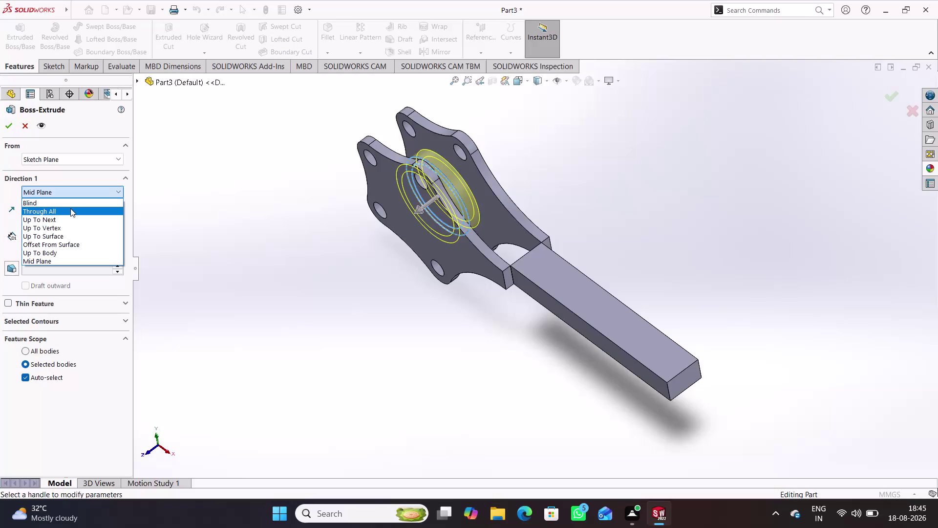
Extrude the hub ring boss Mid Plane at 58 mm depth and accept it.
click(70, 208)
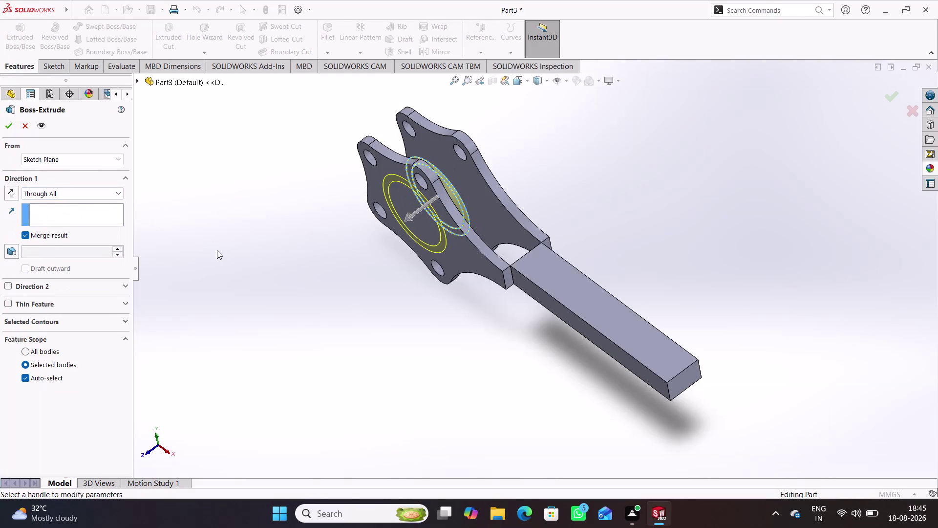
click(116, 197)
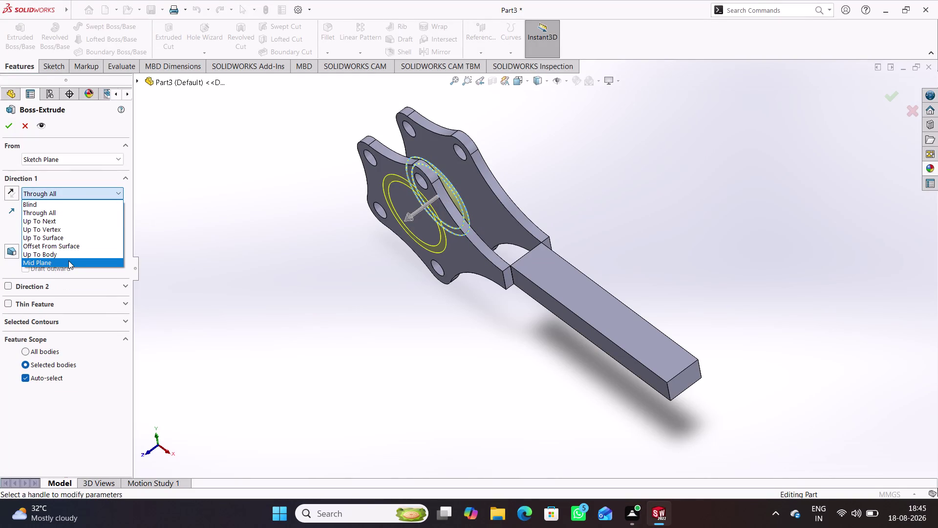
click(68, 260)
middle_drag(275, 260, 244, 263)
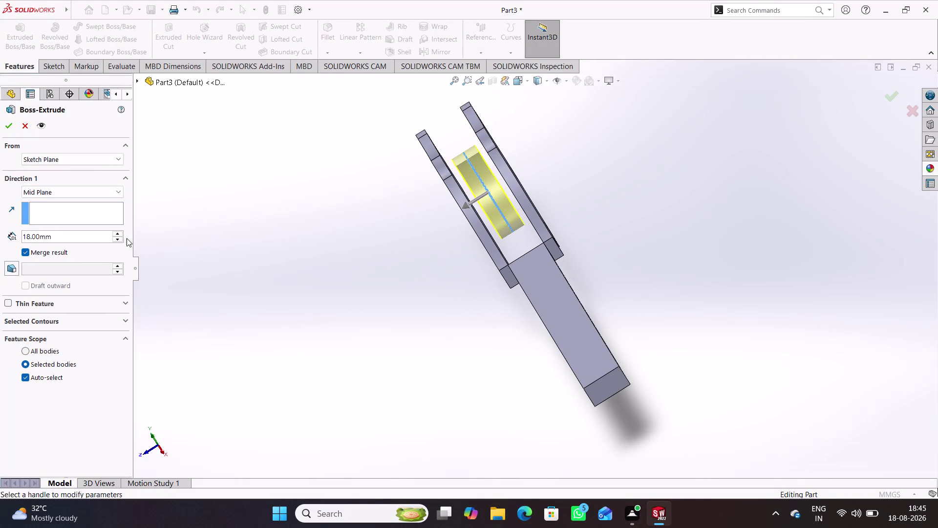
click(117, 232)
triple_click(118, 231)
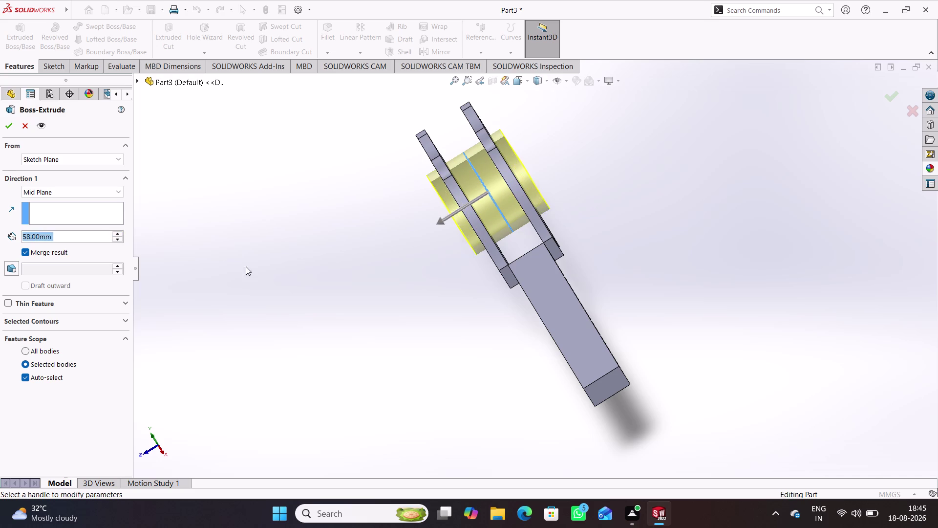
middle_drag(320, 271, 402, 183)
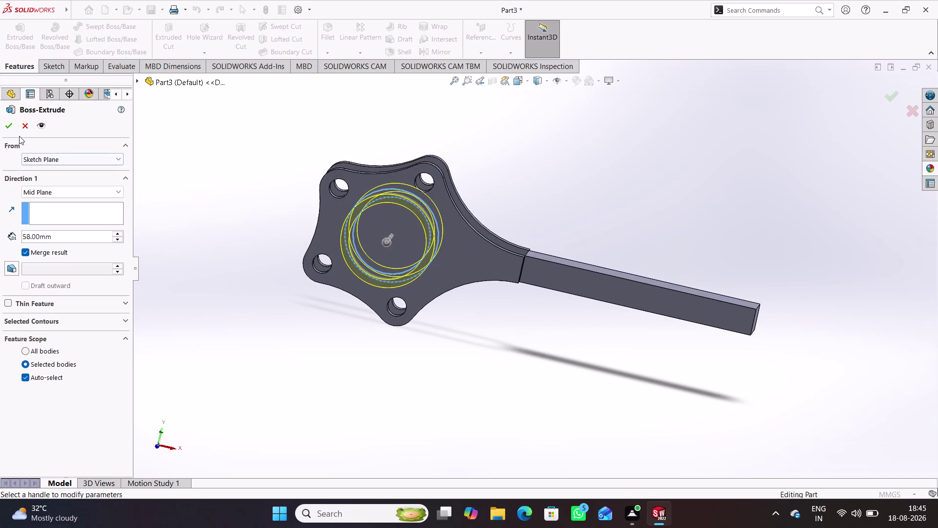
click(8, 129)
middle_drag(292, 305, 238, 282)
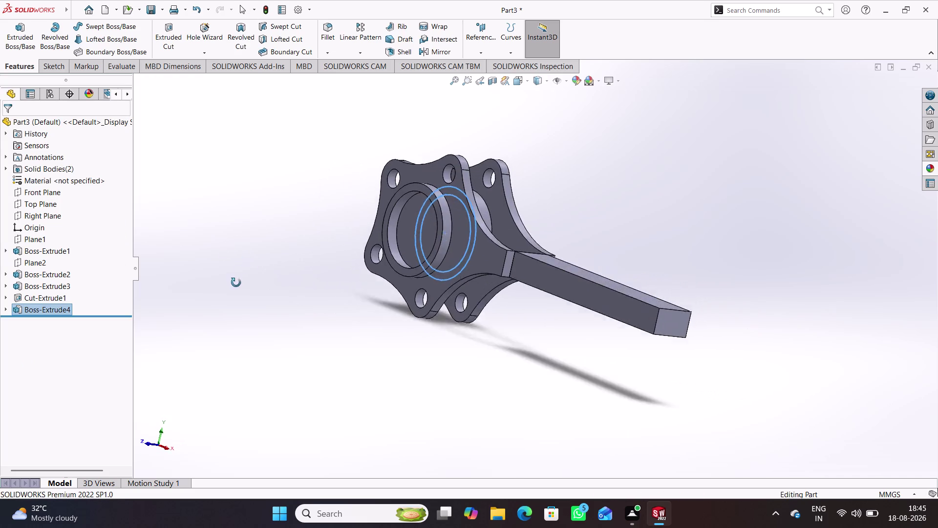
middle_drag(238, 281, 231, 285)
click(291, 306)
Delete the Ø52 inner circle from Boss-Extrude4's sketch and rebuild the boss.
middle_drag(308, 302, 311, 308)
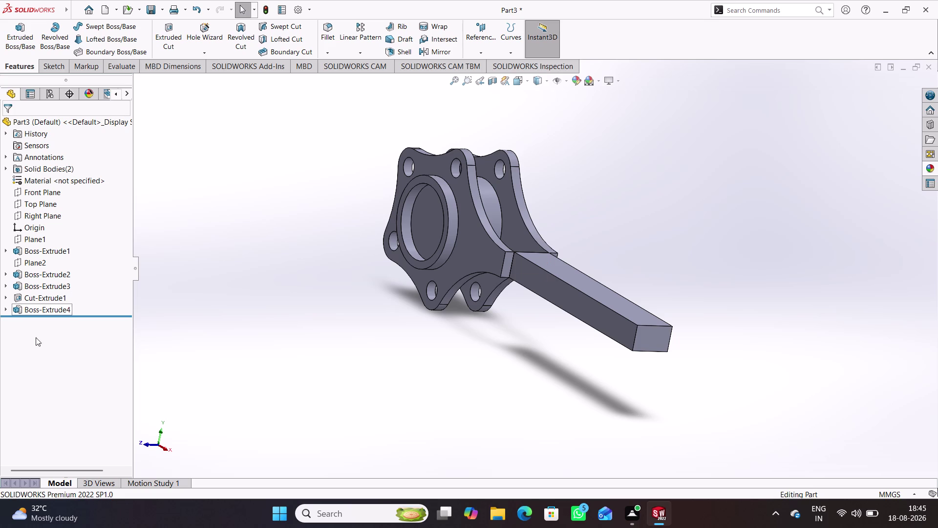
click(57, 313)
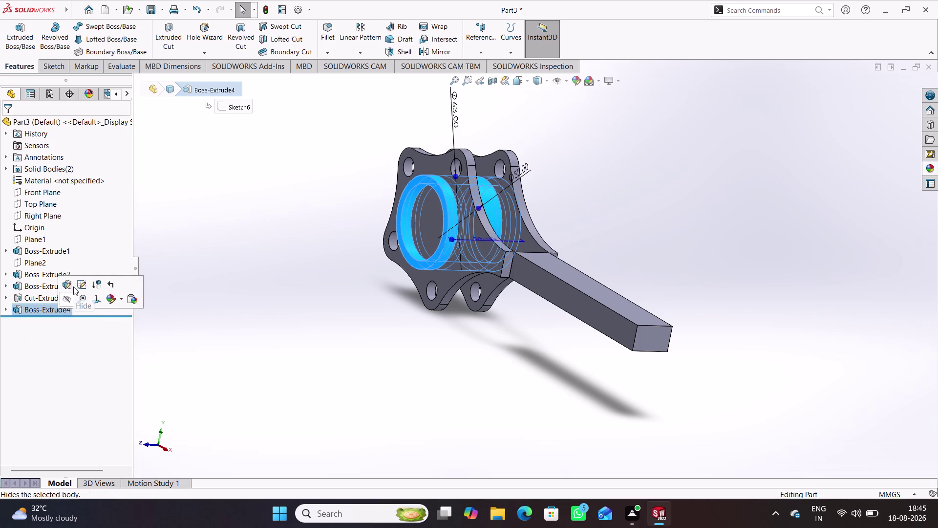
click(84, 287)
click(370, 410)
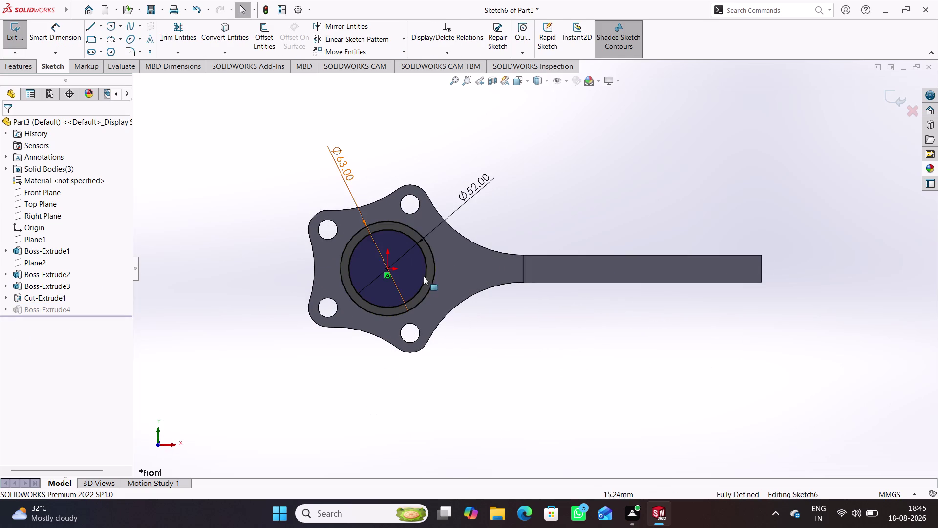
right_click(422, 252)
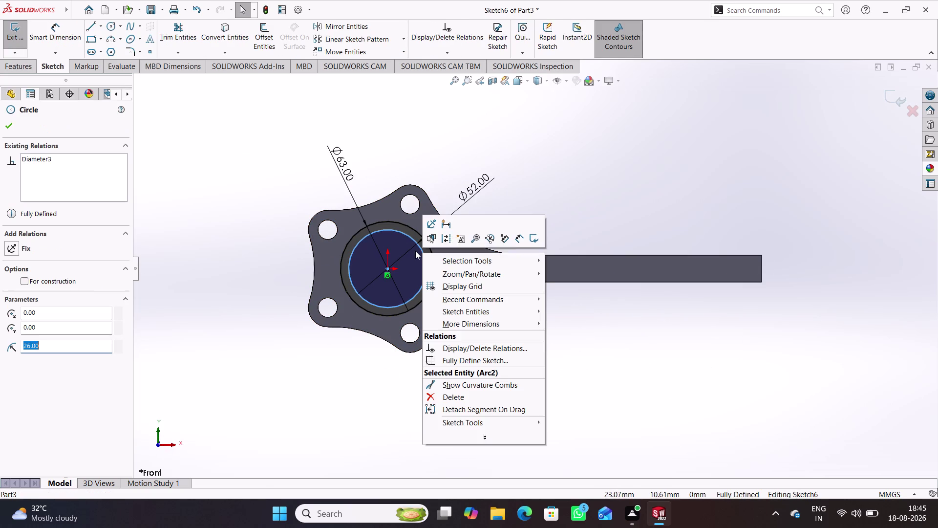
click(439, 394)
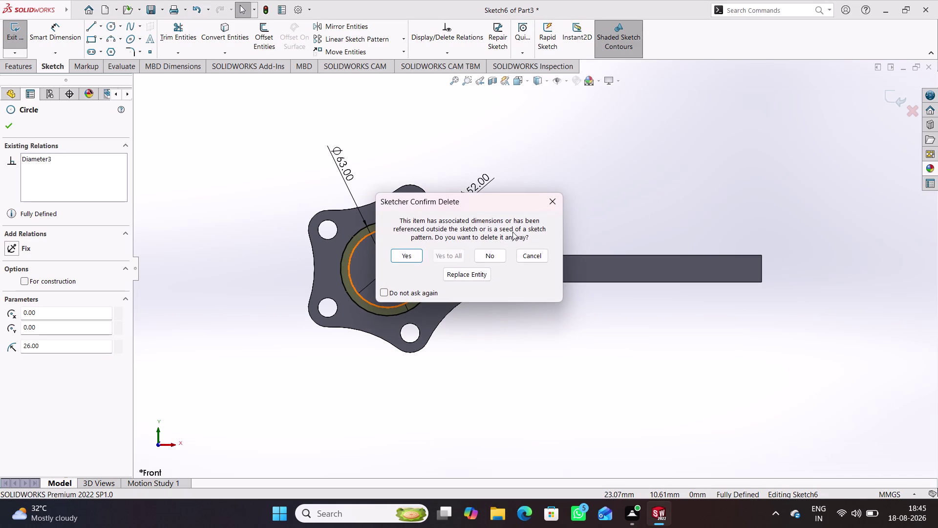
click(410, 257)
click(679, 173)
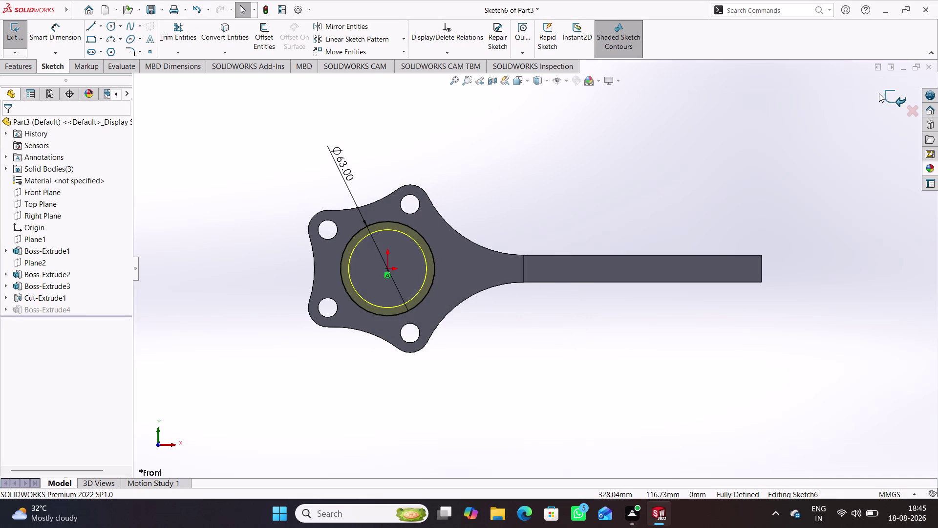
click(890, 98)
middle_drag(593, 169, 515, 291)
scroll(down, 3)
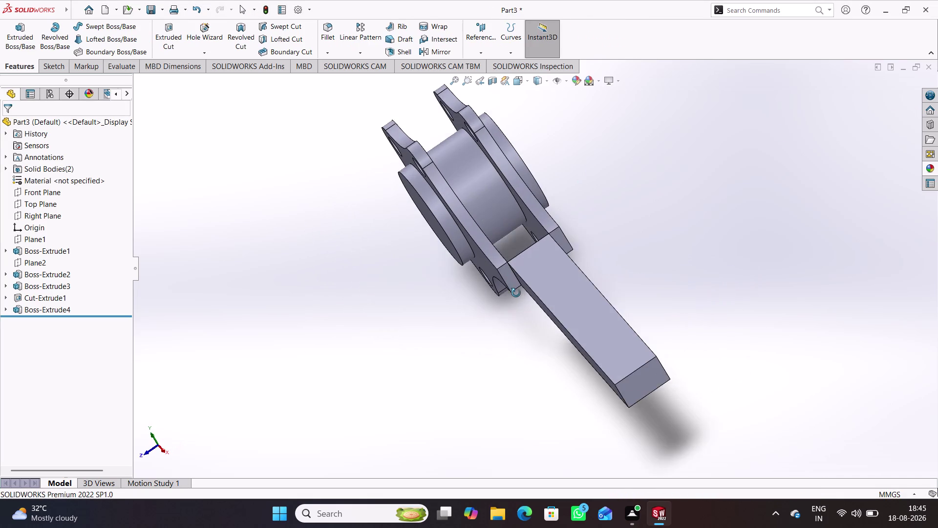
Change the hub boss depth dimension from 58 to 70 mm and rebuild.
middle_drag(516, 291, 516, 293)
click(656, 156)
double_click(440, 215)
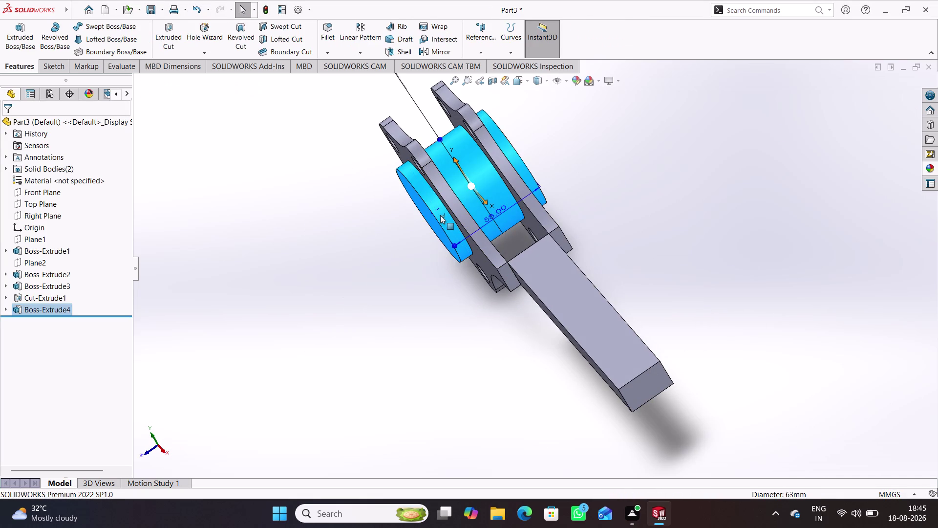
middle_drag(431, 296, 464, 284)
scroll(up, 3)
middle_drag(471, 287, 443, 309)
scroll(down, 3)
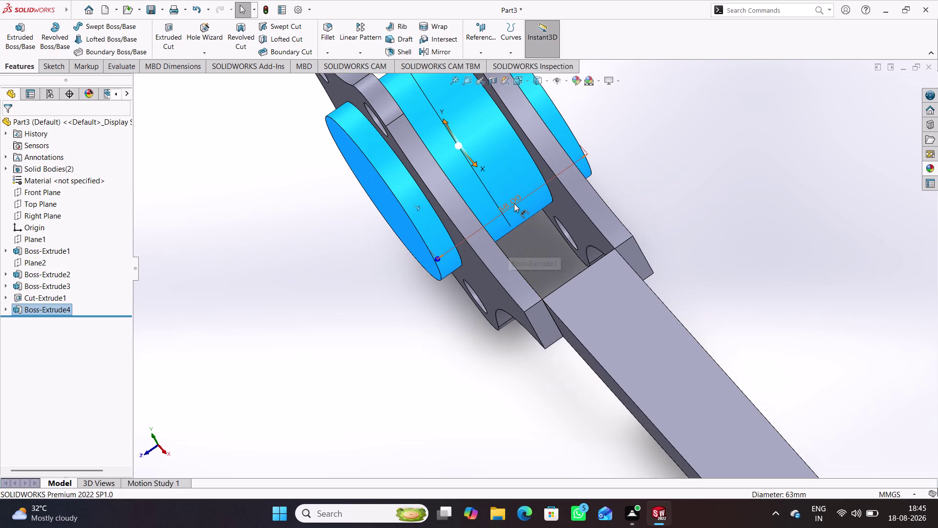
double_click(514, 203)
text(7)
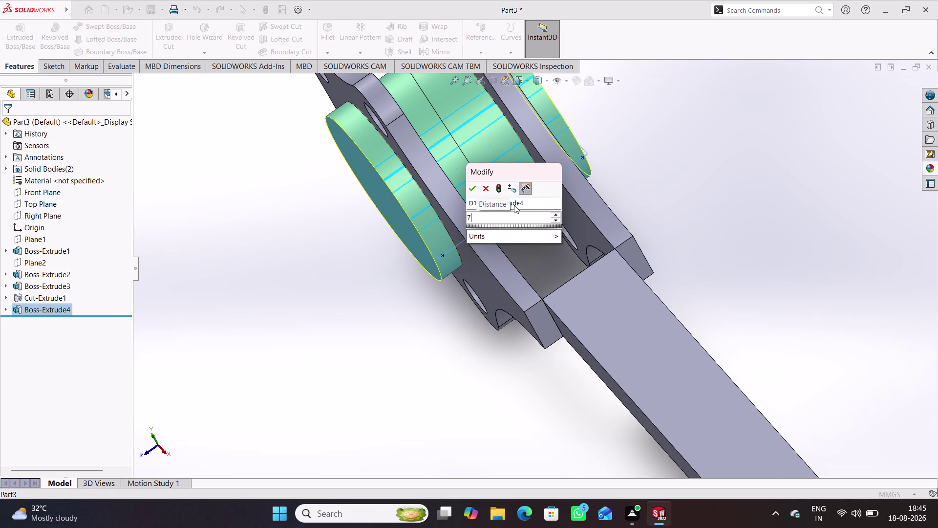
text(0)
key(Return)
click(698, 177)
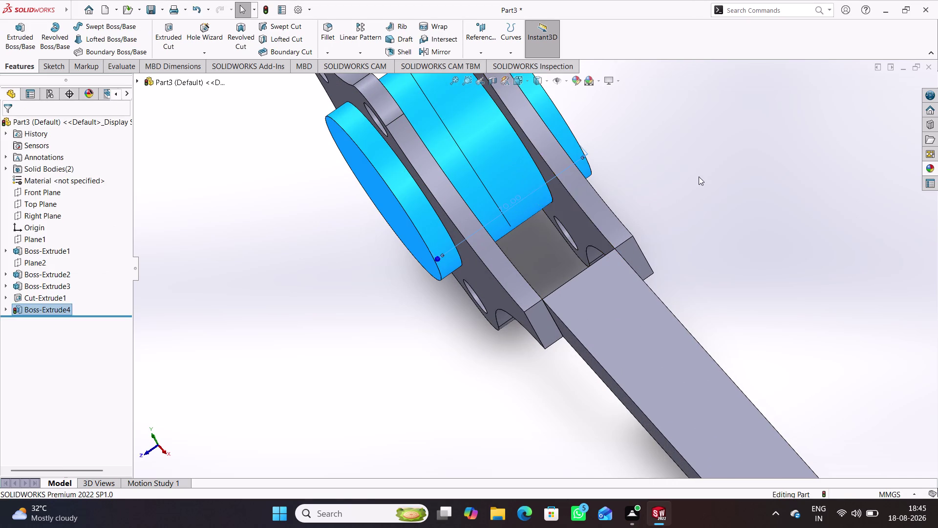
Inspect the lengthened hub from the front and select the Front Plane.
click(265, 11)
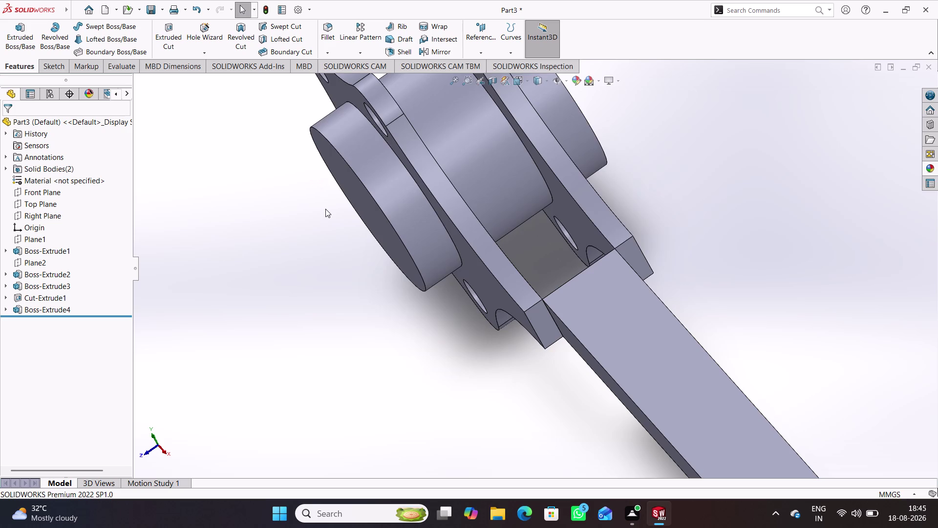
scroll(up, 3)
click(309, 253)
middle_drag(345, 251, 380, 180)
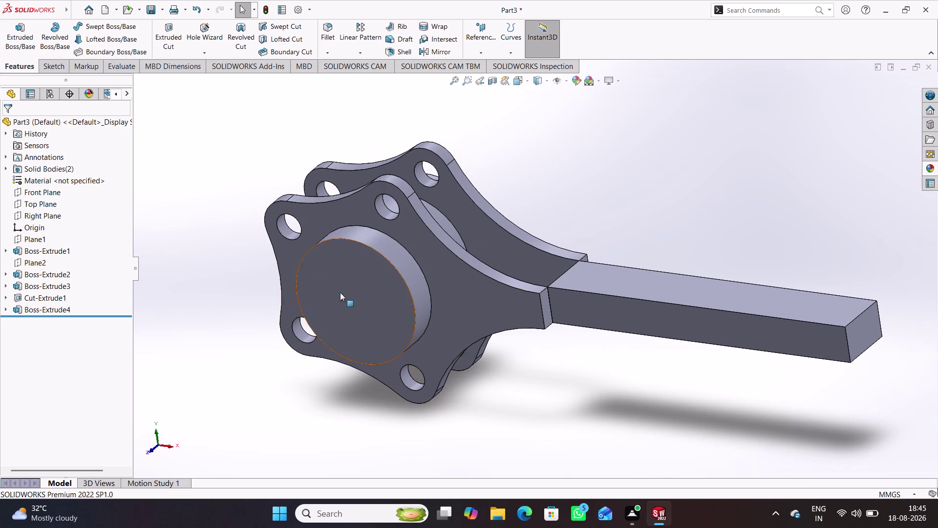
click(336, 294)
click(234, 229)
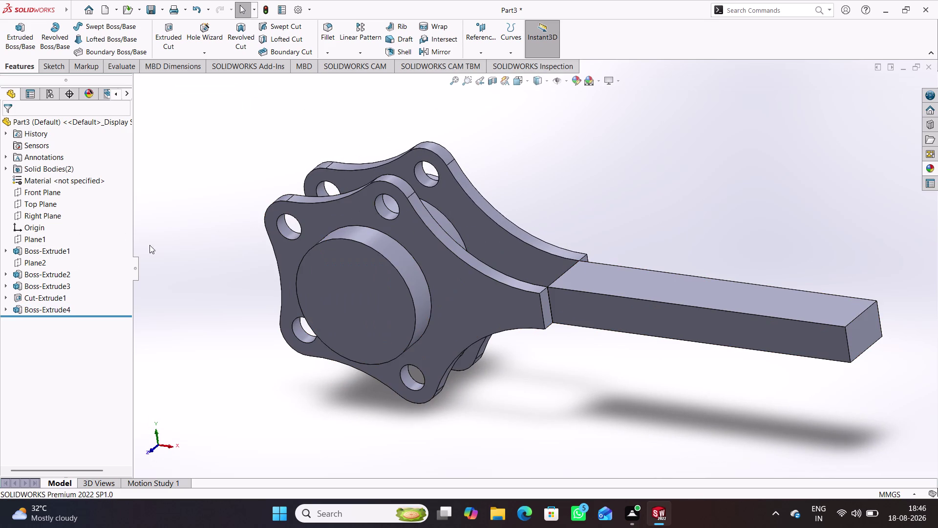
click(223, 248)
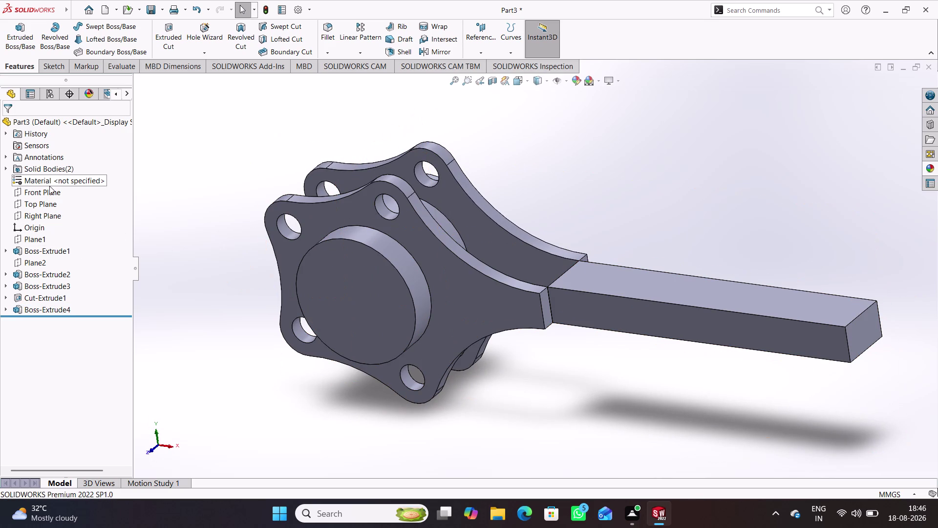
click(50, 193)
Sketch a circle centred on the hub origin on the Front Plane.
click(62, 180)
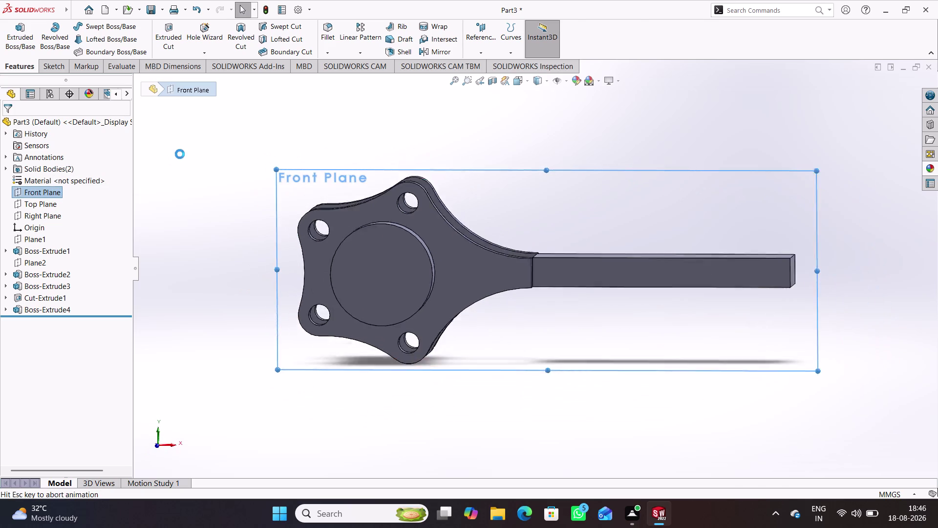
click(112, 25)
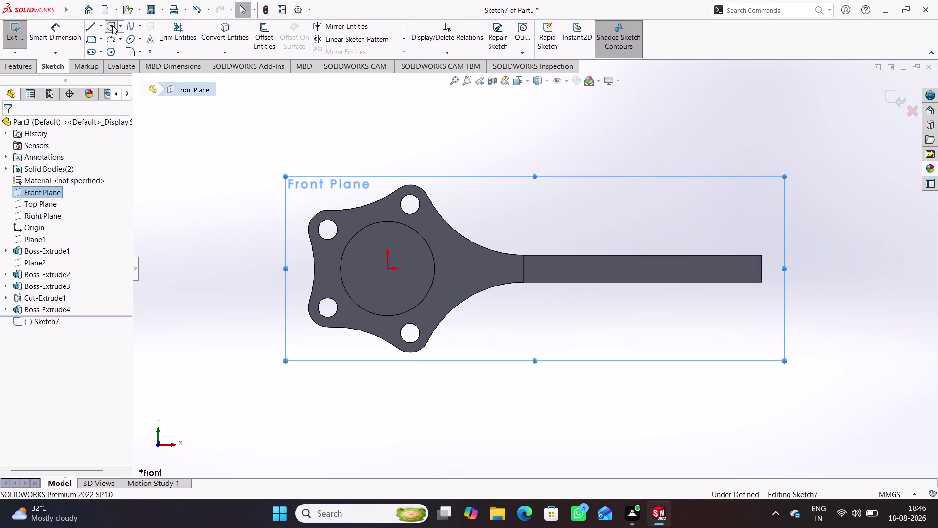
click(387, 268)
click(395, 285)
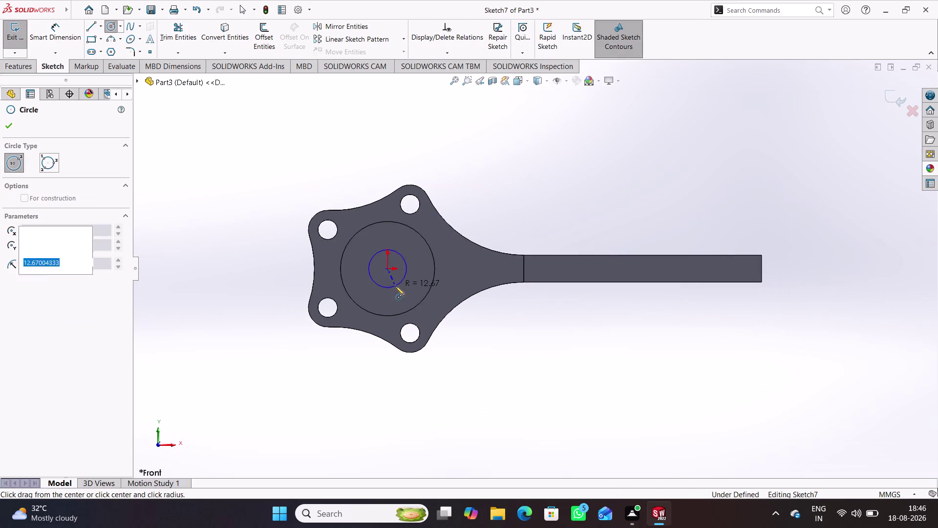
right_click(505, 212)
click(480, 342)
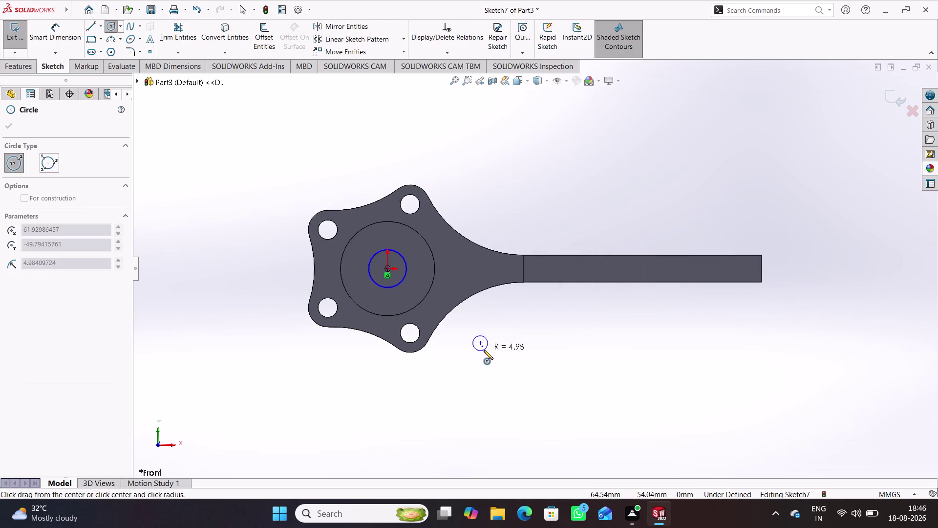
Dimension the circle to 52 mm diameter and start an extruded cut from it.
right_drag(484, 350, 499, 266)
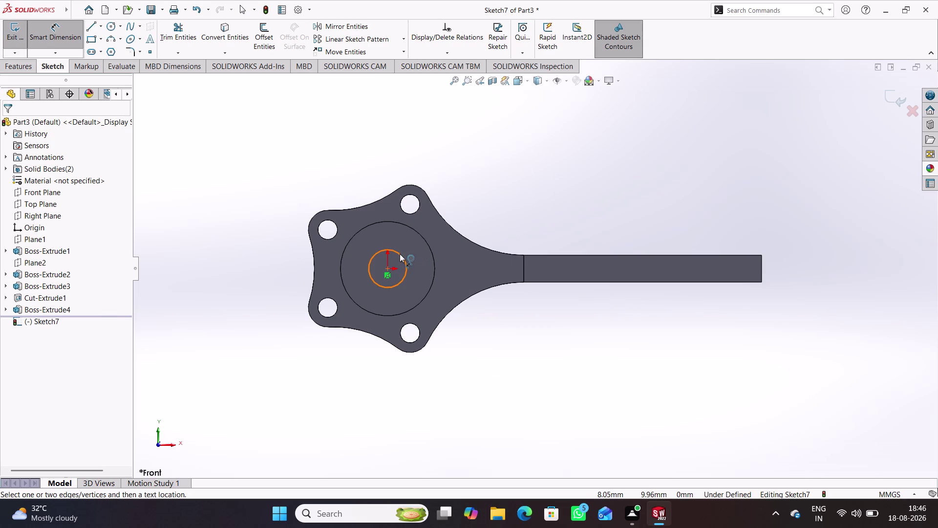
drag(399, 254, 409, 245)
click(484, 198)
text(5)
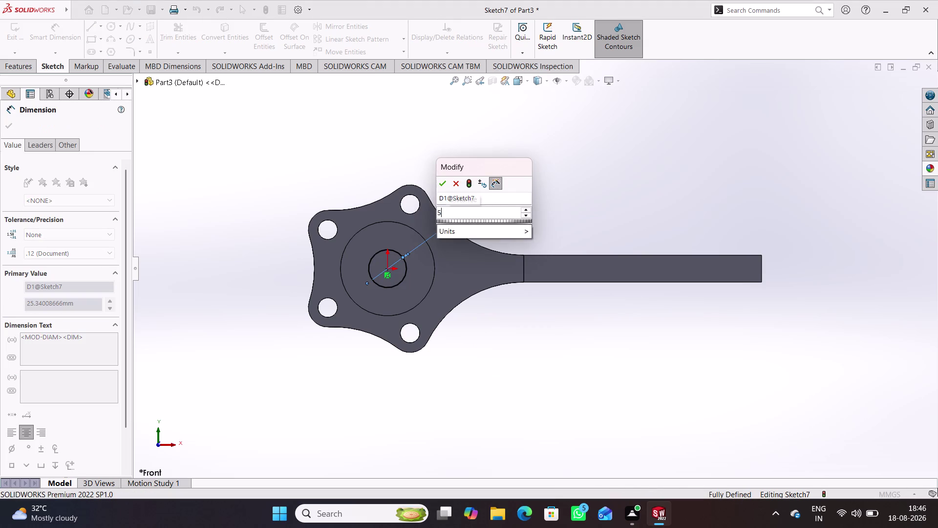
text(2)
key(Return)
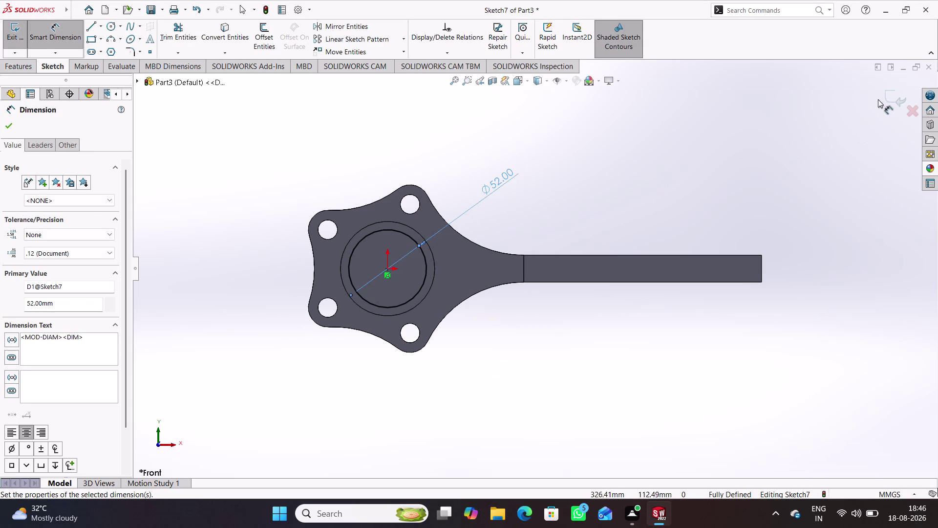
click(888, 98)
middle_drag(486, 160, 476, 170)
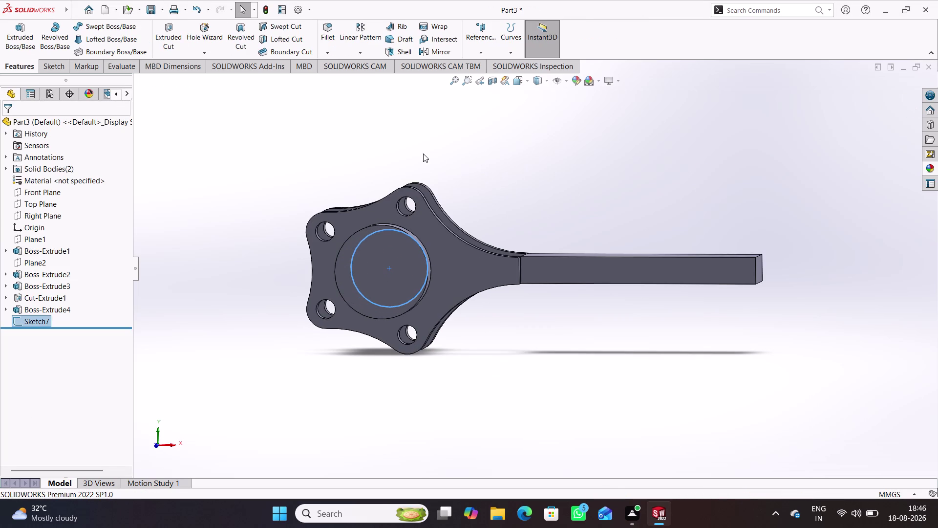
click(166, 40)
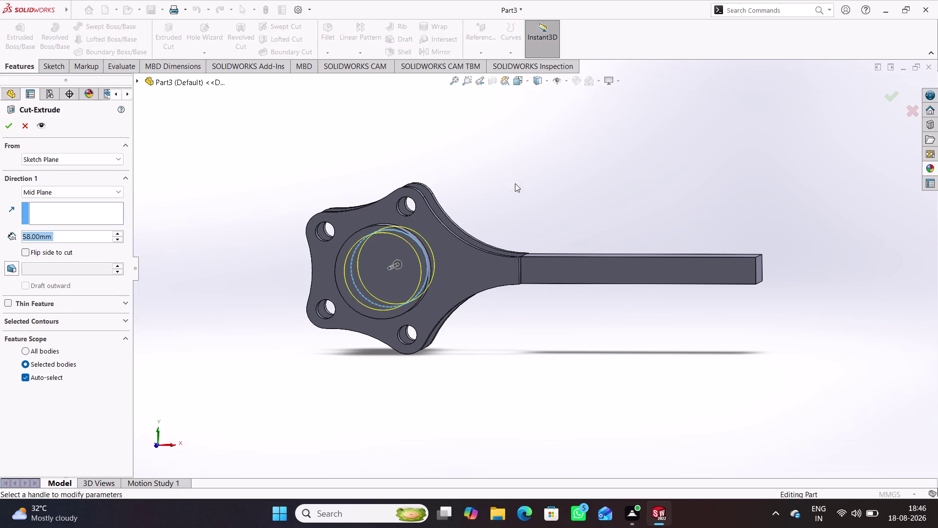
Set the mid-plane cut depth to 70 mm and accept the cut.
middle_drag(256, 178, 209, 218)
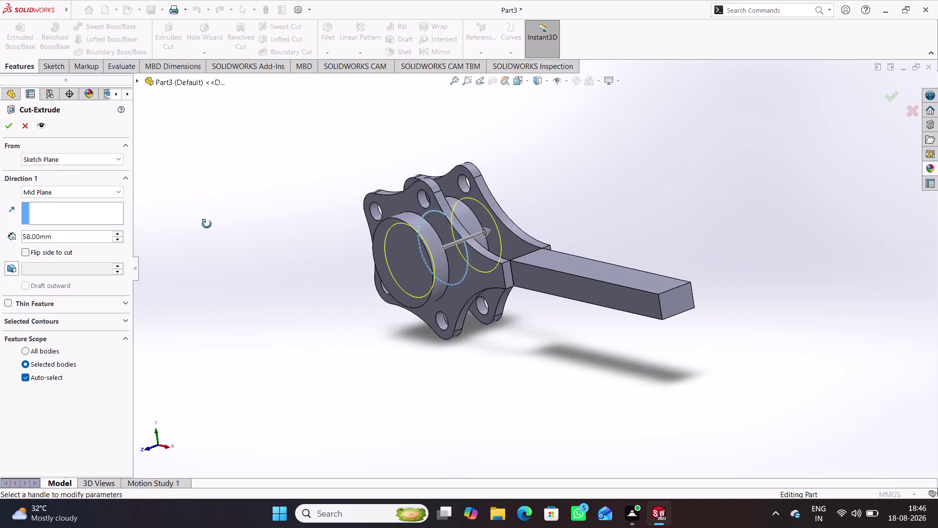
middle_drag(208, 218, 205, 228)
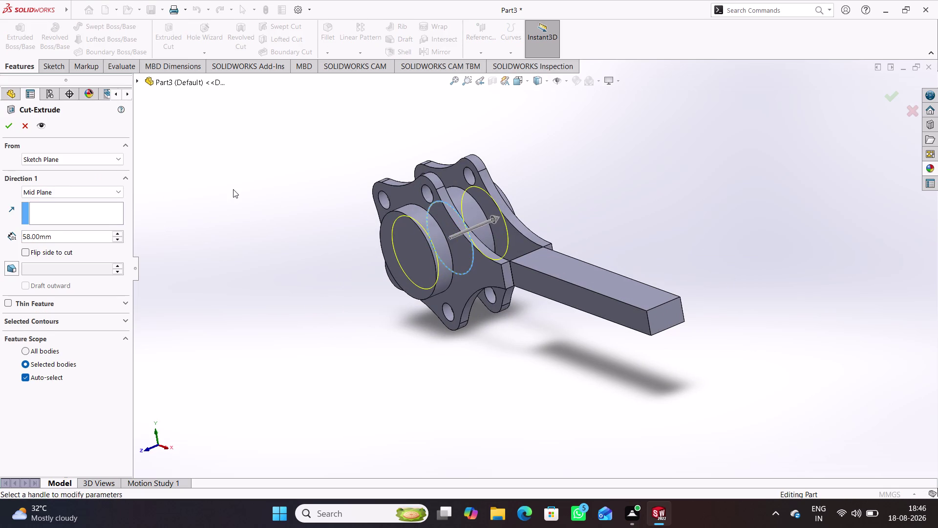
drag(90, 235, 47, 229)
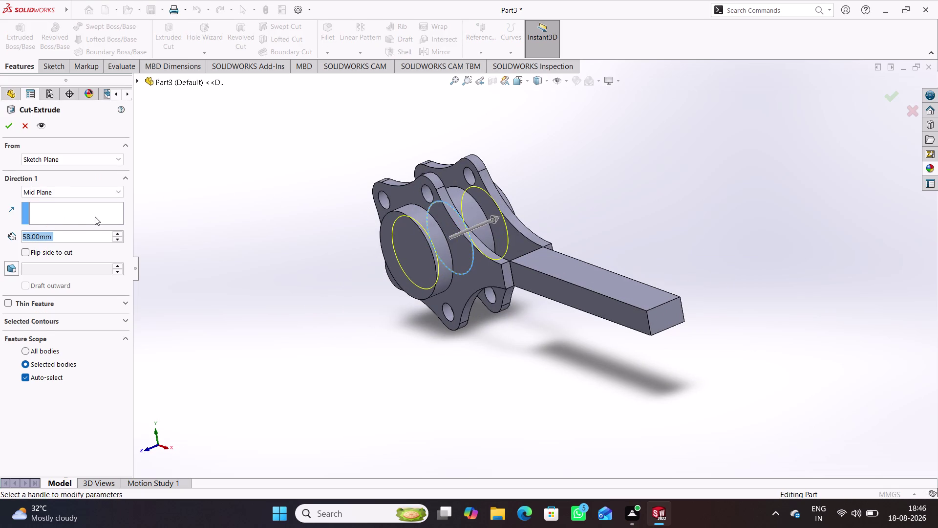
text(70)
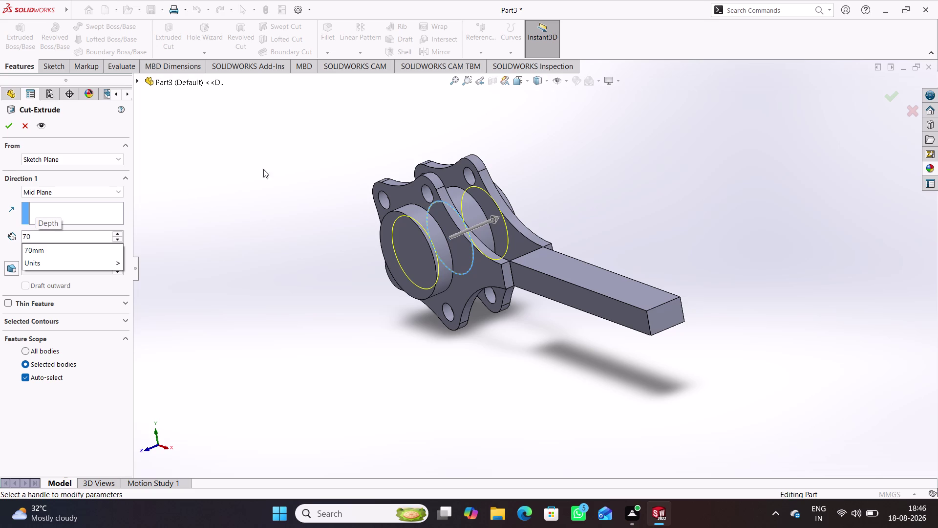
click(238, 168)
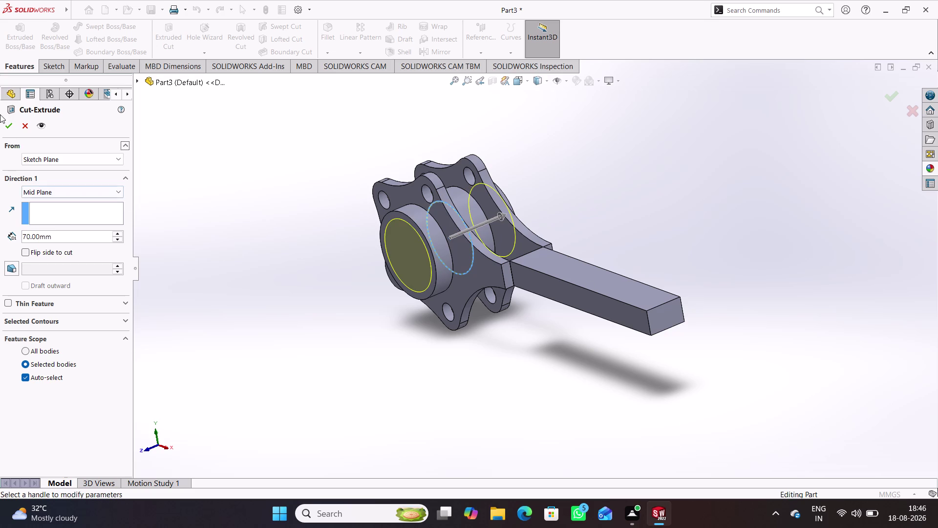
click(13, 126)
Orbit around the hub to inspect the bore, then start a fillet.
click(346, 286)
middle_drag(353, 284, 425, 206)
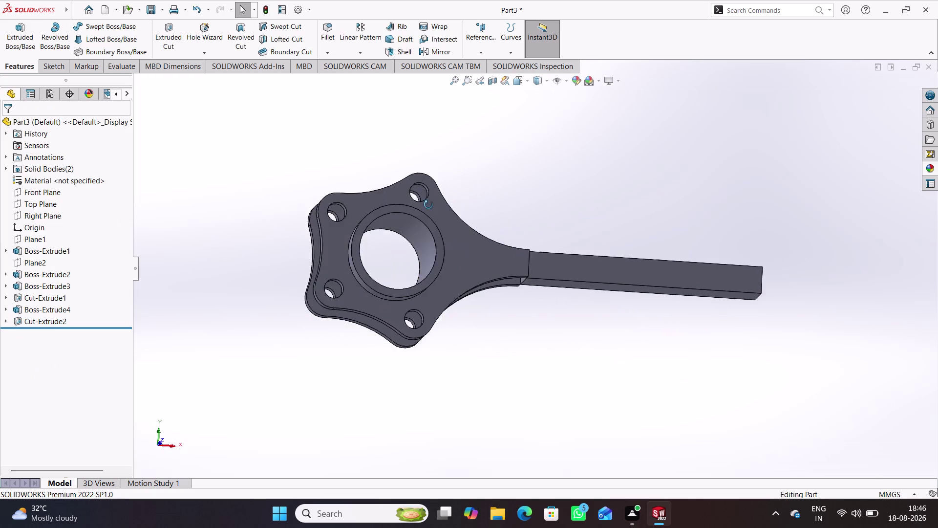
middle_drag(425, 207, 418, 329)
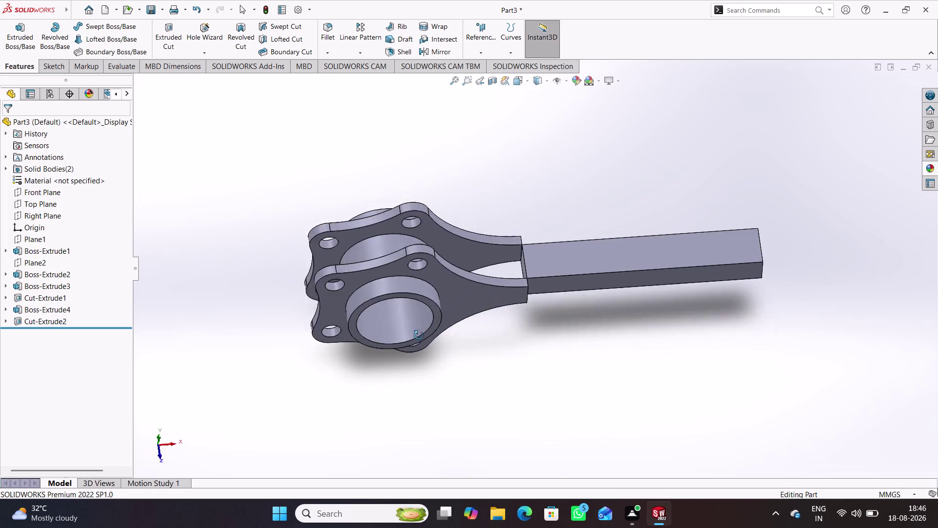
middle_drag(418, 330, 343, 295)
scroll(up, 3)
middle_drag(502, 133, 534, 212)
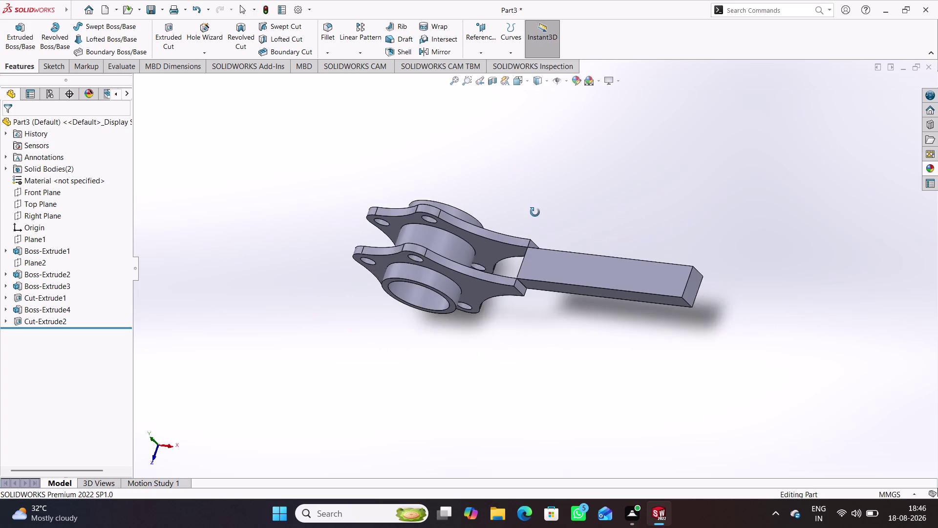
middle_drag(535, 212, 535, 214)
scroll(down, 3)
scroll(down, 3)
middle_drag(459, 169, 524, 212)
middle_drag(502, 191, 455, 181)
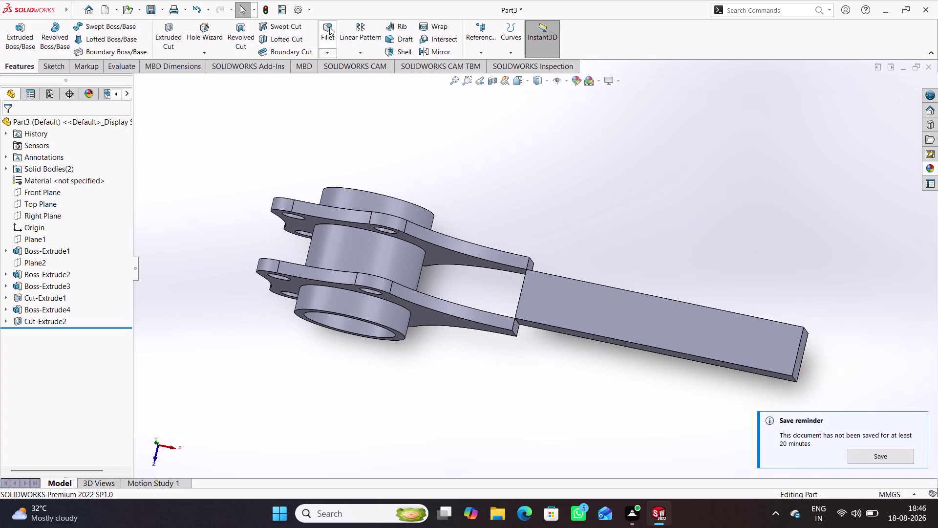
click(321, 29)
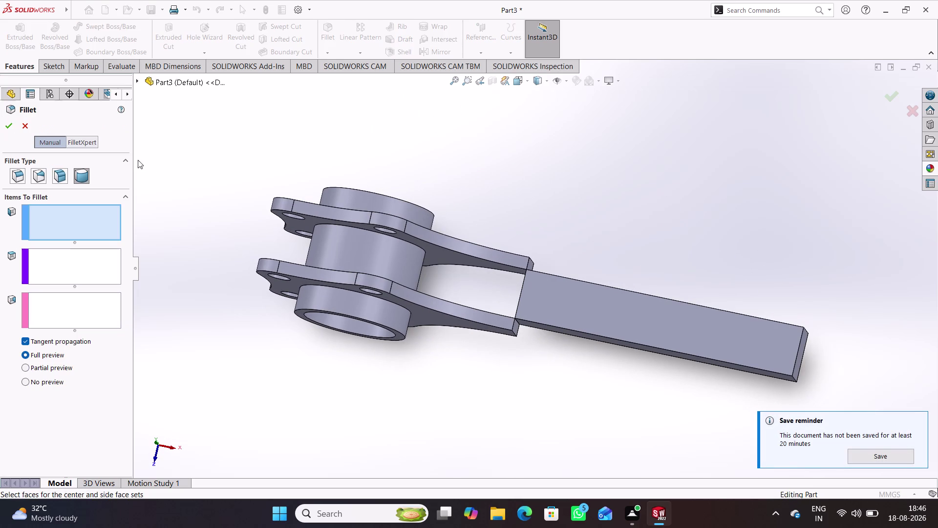
Choose Face Fillet with the bar top face and hub cylinder as face sets.
click(64, 176)
click(62, 235)
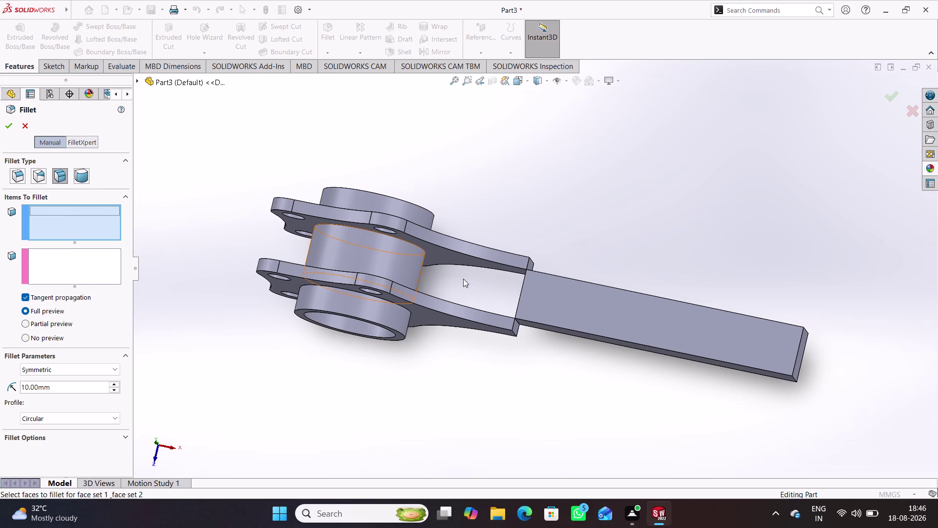
click(536, 291)
click(388, 253)
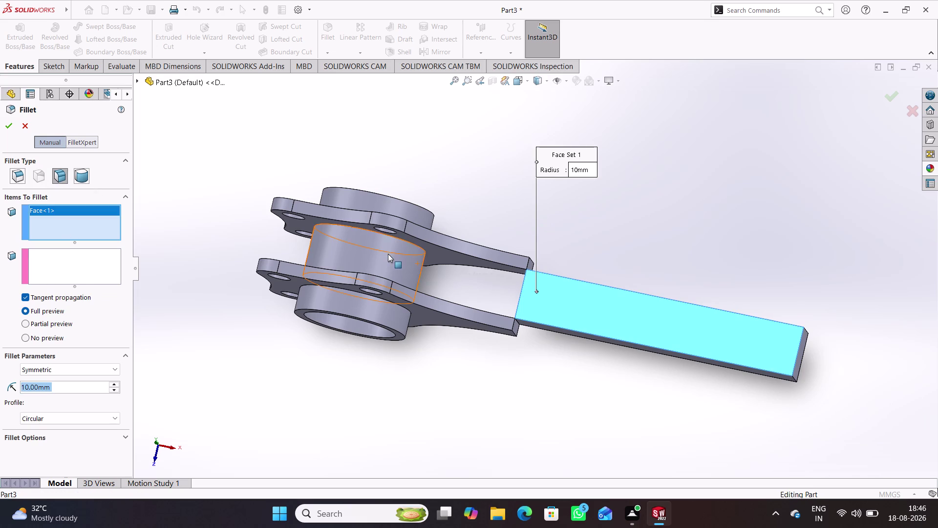
click(387, 253)
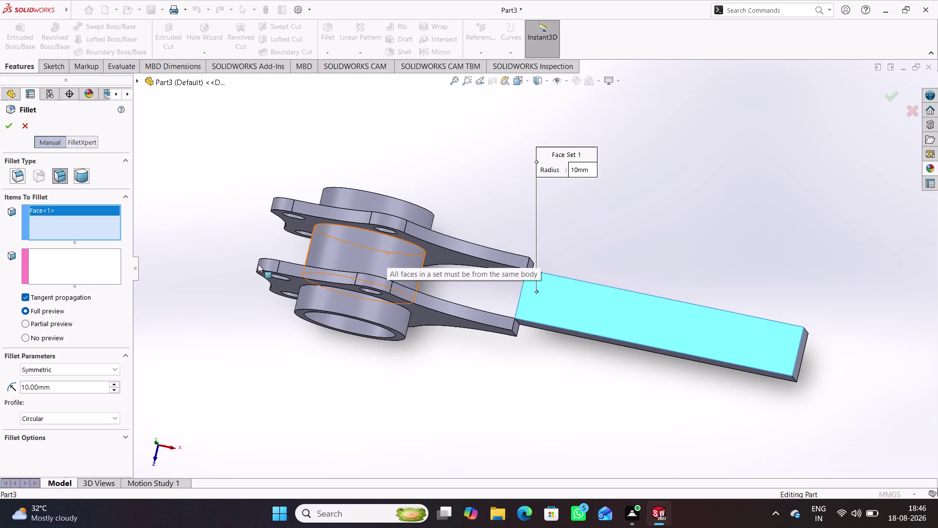
click(82, 261)
click(380, 254)
middle_drag(401, 365, 396, 325)
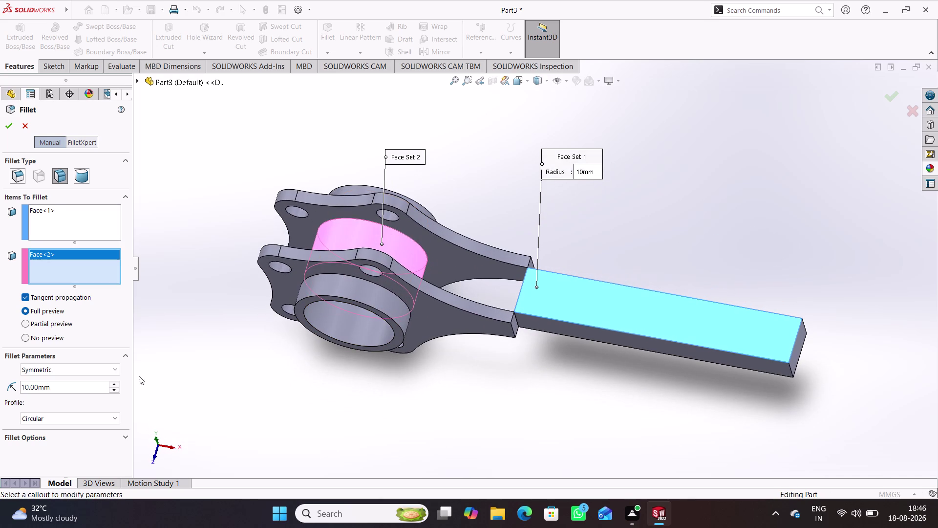
Set the face fillet radius to 95 mm.
drag(71, 387, 22, 390)
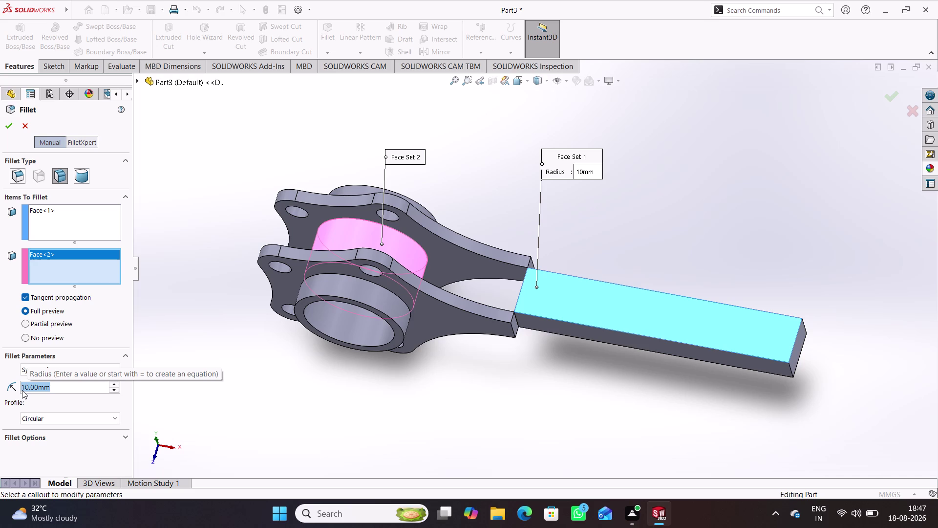
text(95)
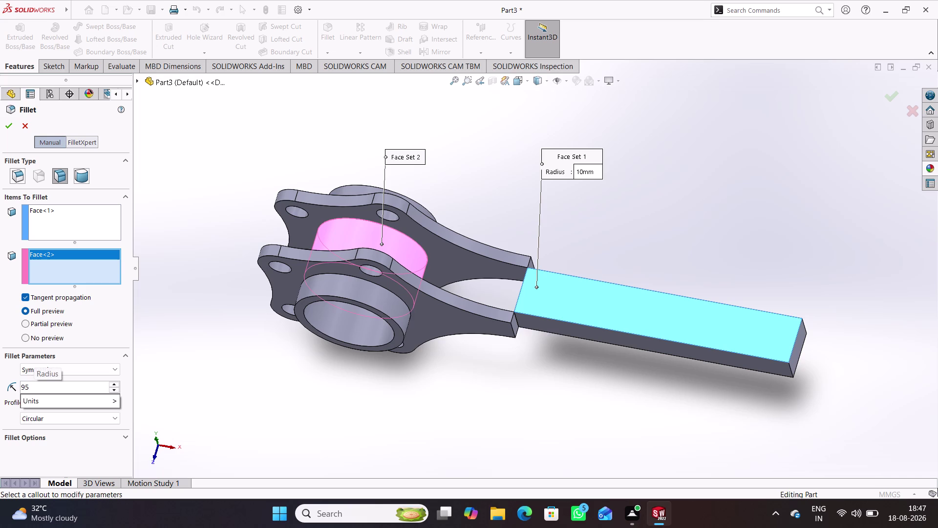
click(215, 193)
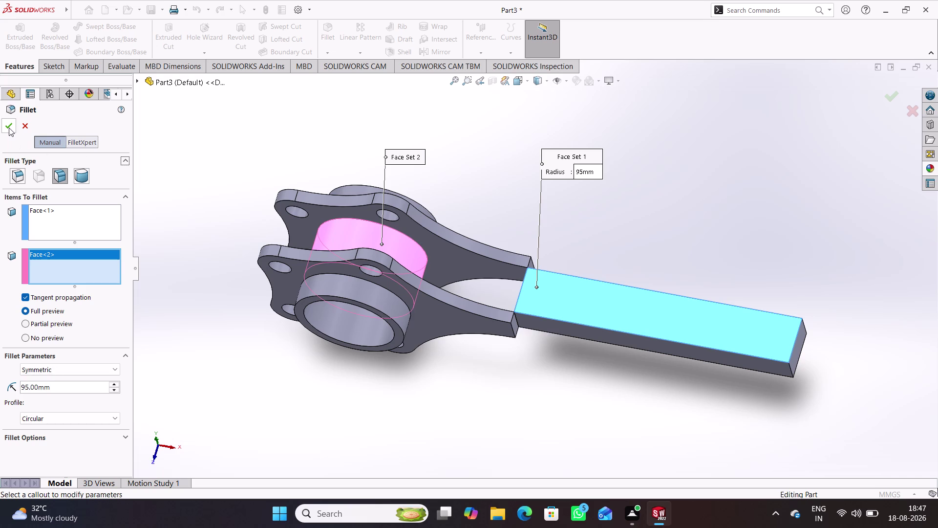
Rework face set one, adding the bar end face and removing its top face.
click(8, 125)
click(197, 215)
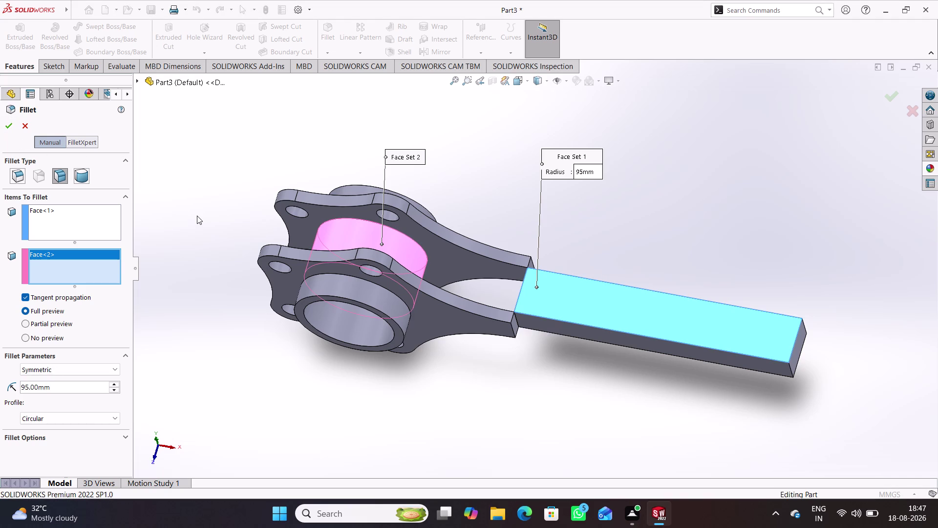
click(75, 234)
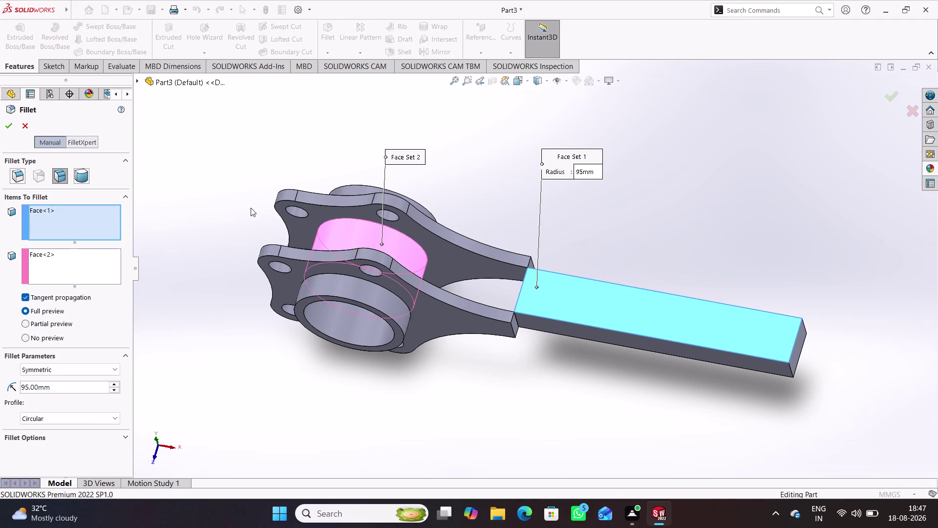
middle_drag(470, 209, 501, 244)
scroll(down, 3)
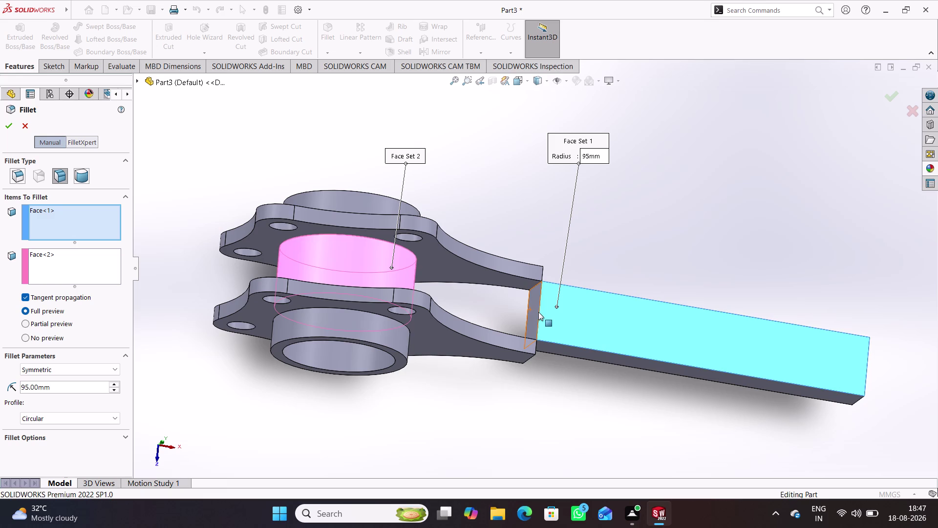
click(538, 312)
middle_drag(540, 231, 525, 216)
click(602, 313)
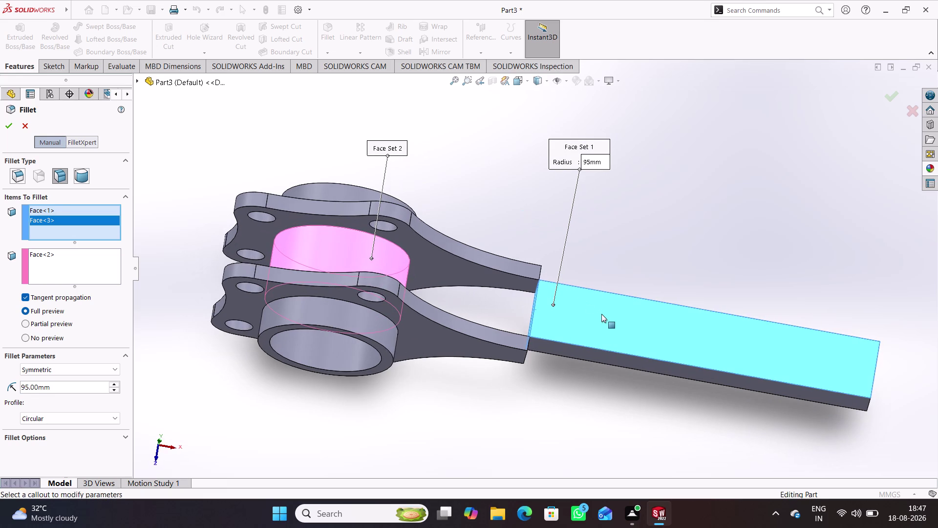
click(8, 125)
middle_drag(254, 360, 258, 307)
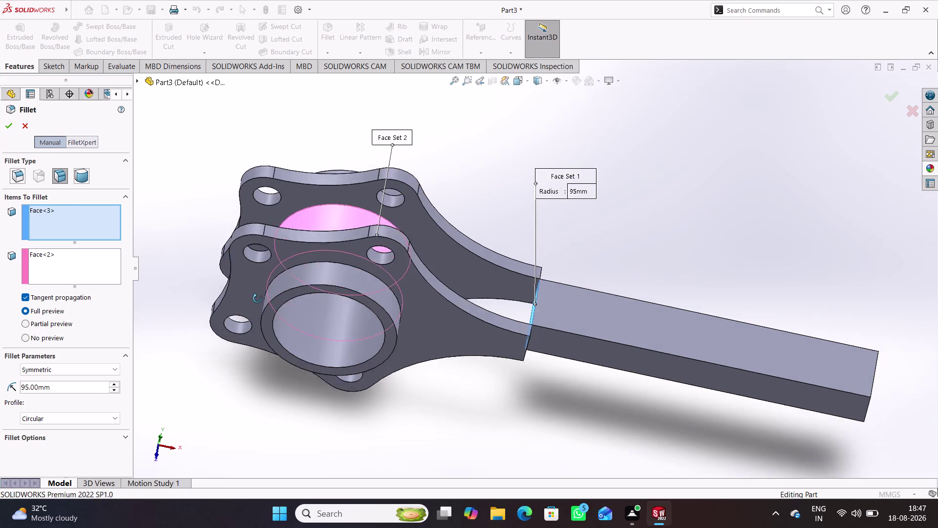
middle_drag(258, 307, 257, 305)
middle_drag(257, 297, 243, 310)
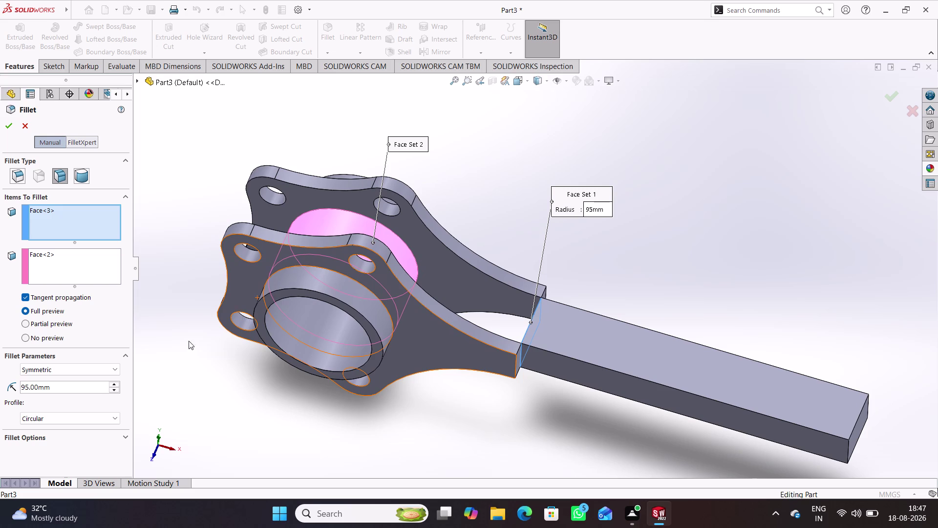
Review the fillet profile and options, then switch to Full Round Fillet.
click(117, 415)
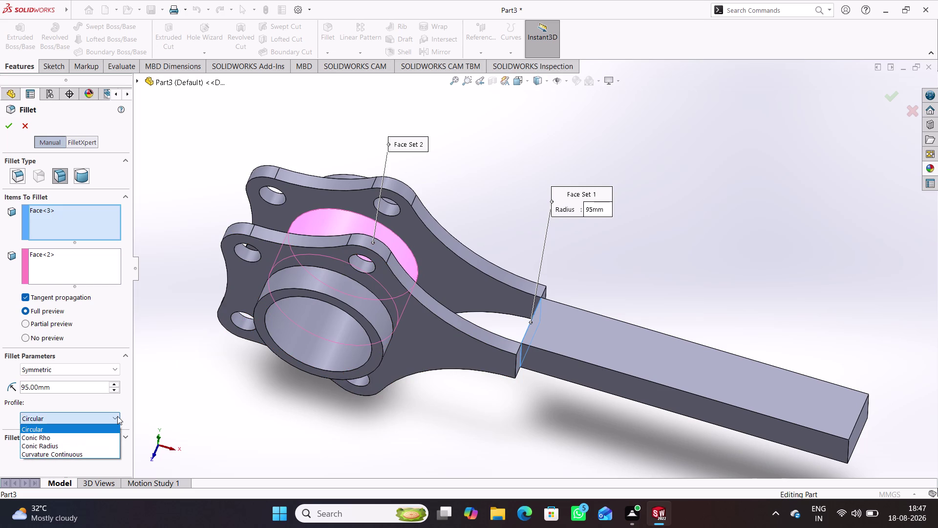
click(117, 416)
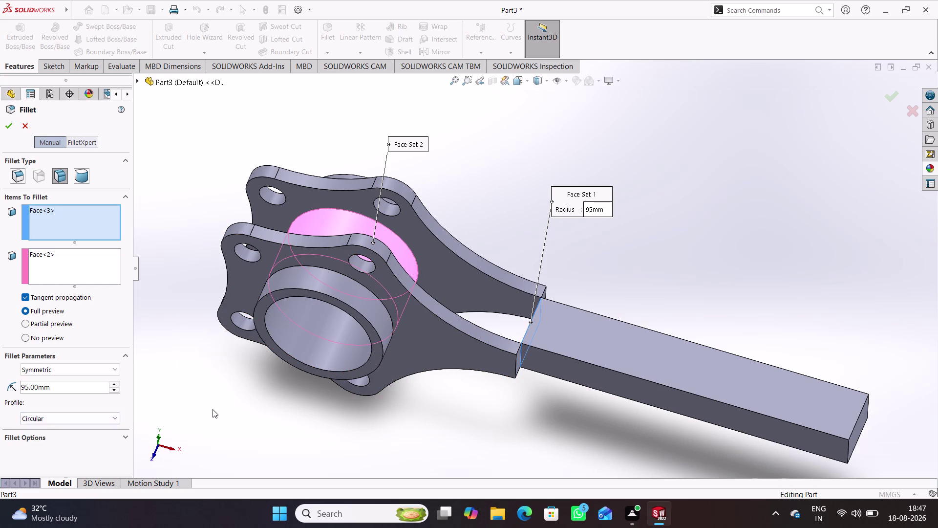
click(129, 439)
click(126, 438)
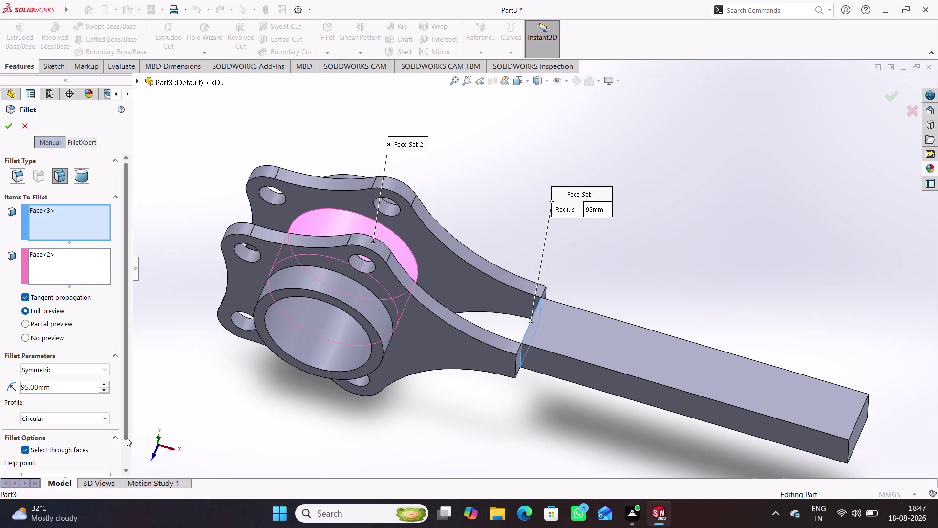
scroll(down, 3)
drag(128, 416, 122, 460)
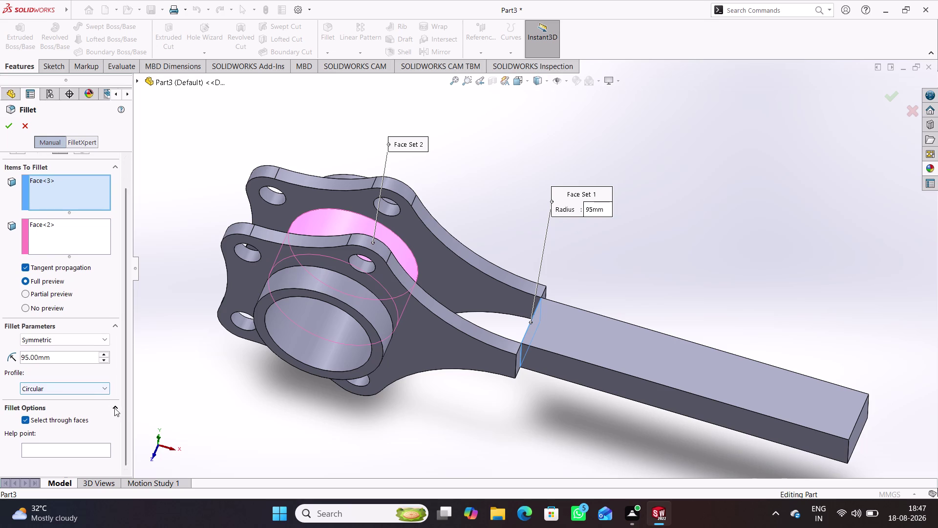
click(115, 408)
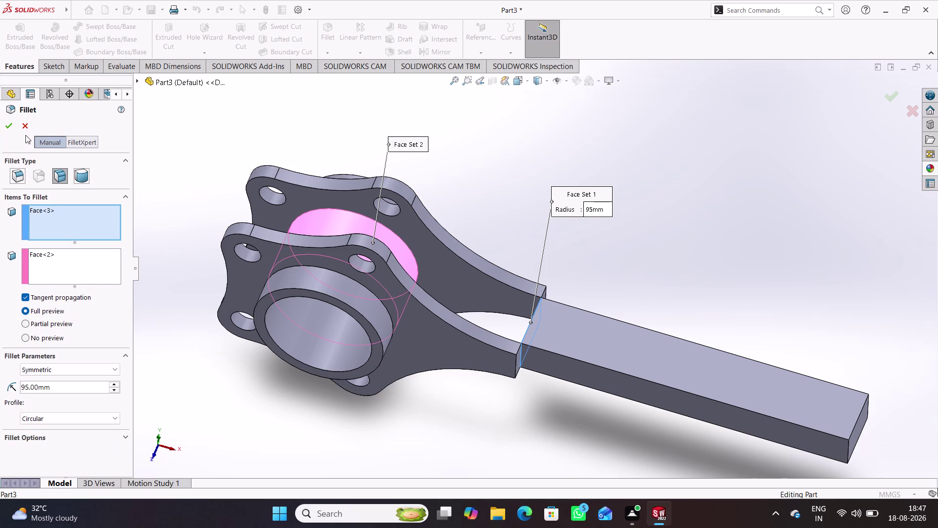
click(84, 177)
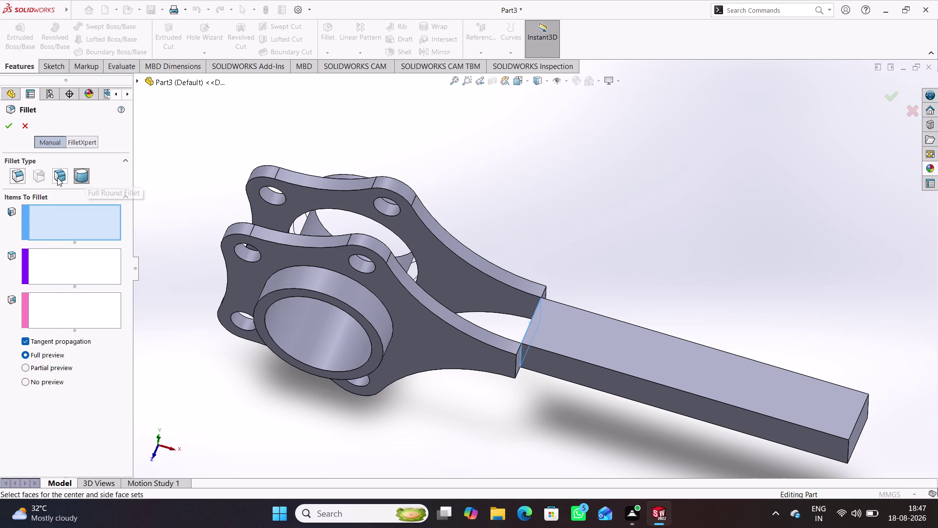
Return the fillet type to Face Fillet after briefly trying constant size.
click(57, 178)
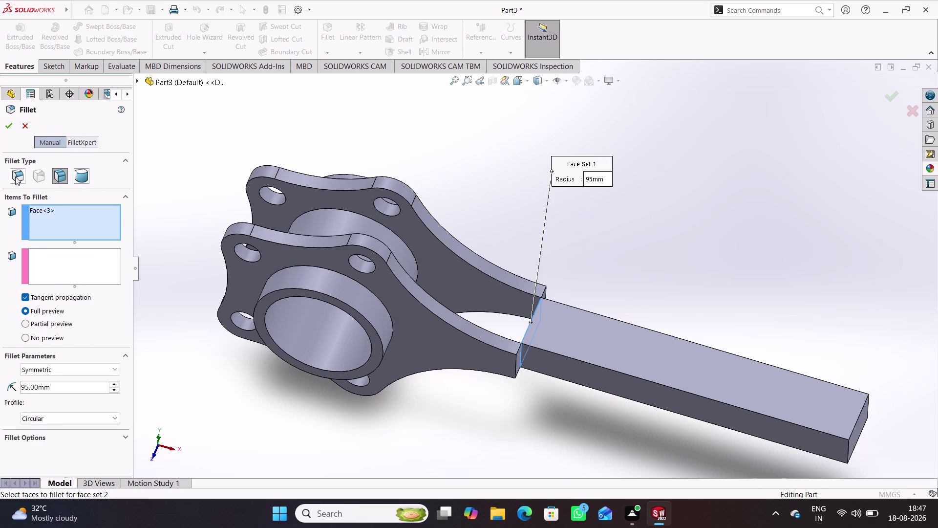
click(15, 177)
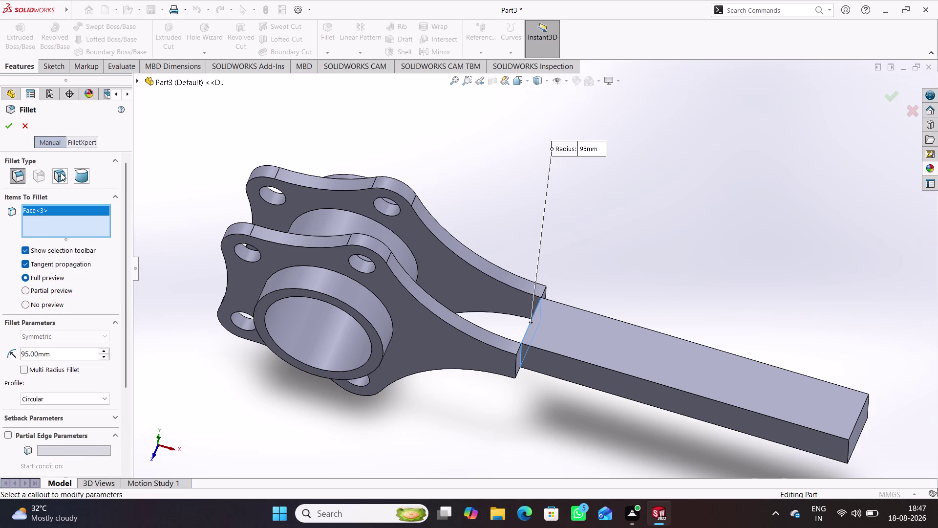
click(57, 173)
middle_drag(227, 384, 245, 297)
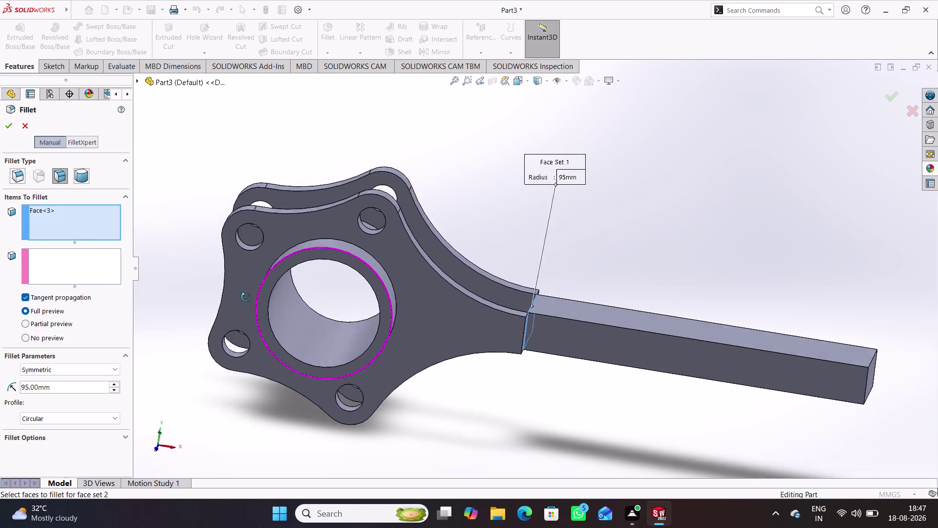
middle_drag(246, 297, 218, 341)
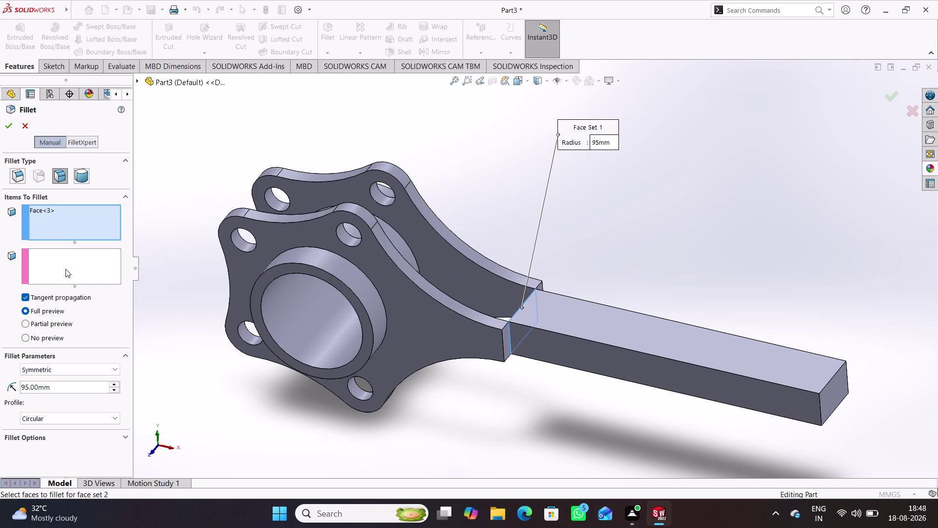
click(65, 269)
click(89, 217)
middle_drag(396, 240, 379, 267)
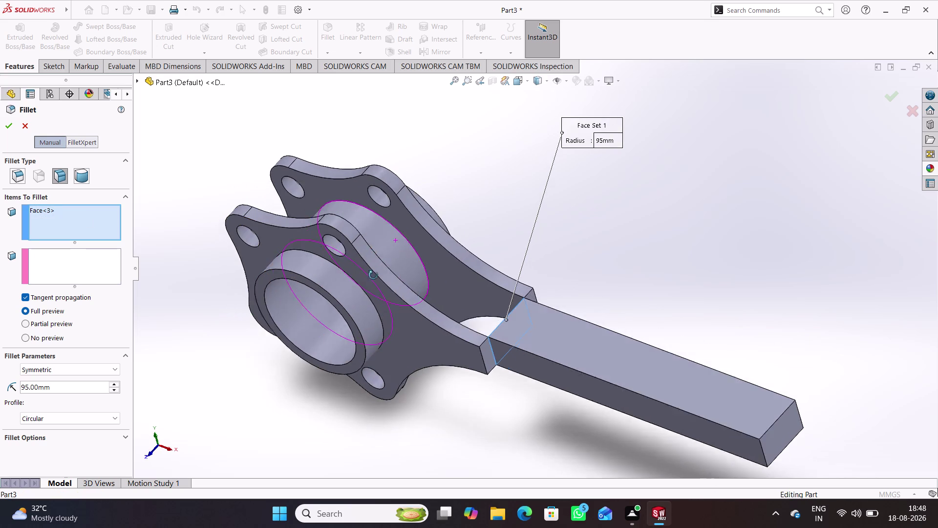
middle_drag(380, 267, 372, 278)
click(373, 236)
click(89, 235)
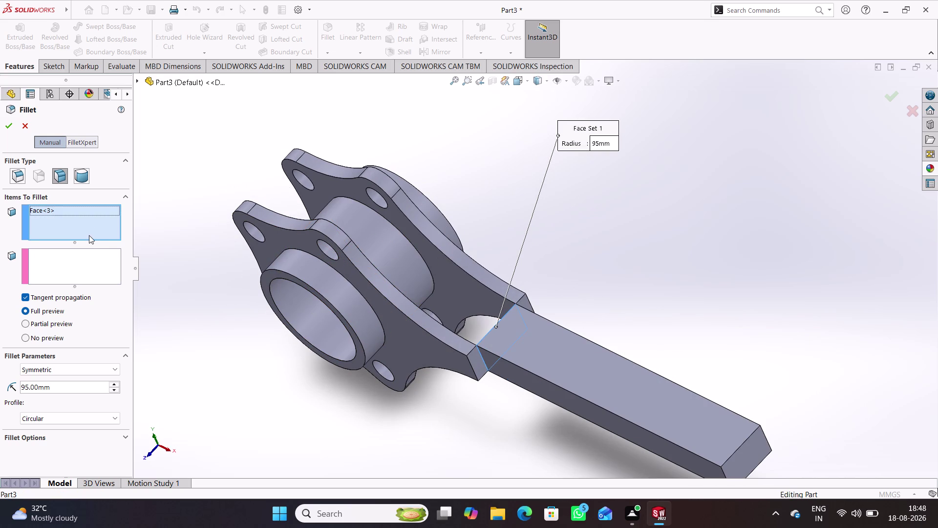
Clear face set one, then pick the hub cylinder and bar end face.
click(371, 247)
right_click(76, 225)
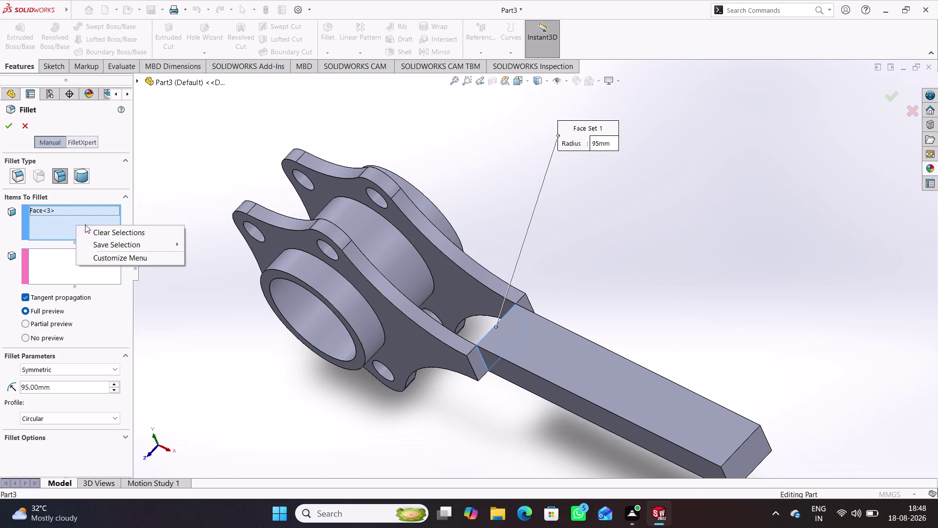
click(118, 229)
click(91, 222)
click(393, 240)
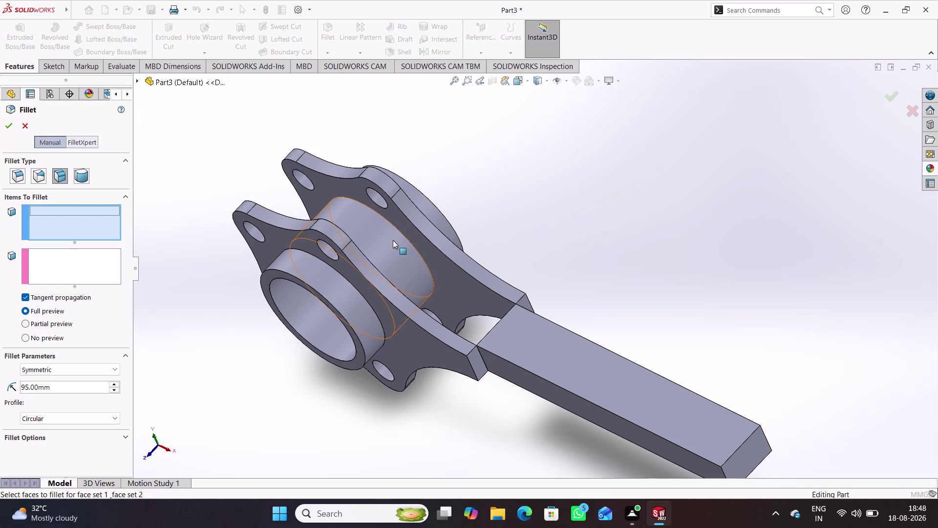
click(93, 265)
middle_drag(173, 369, 224, 377)
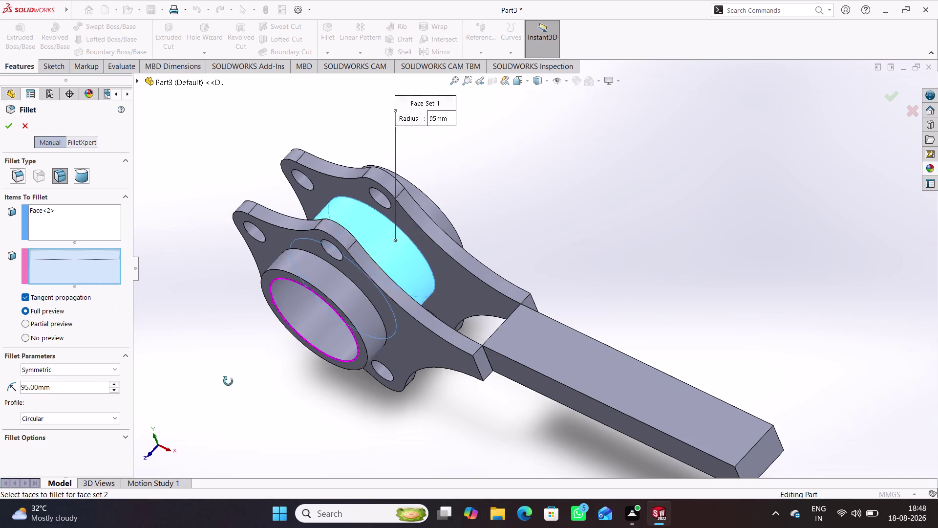
middle_drag(225, 378, 249, 415)
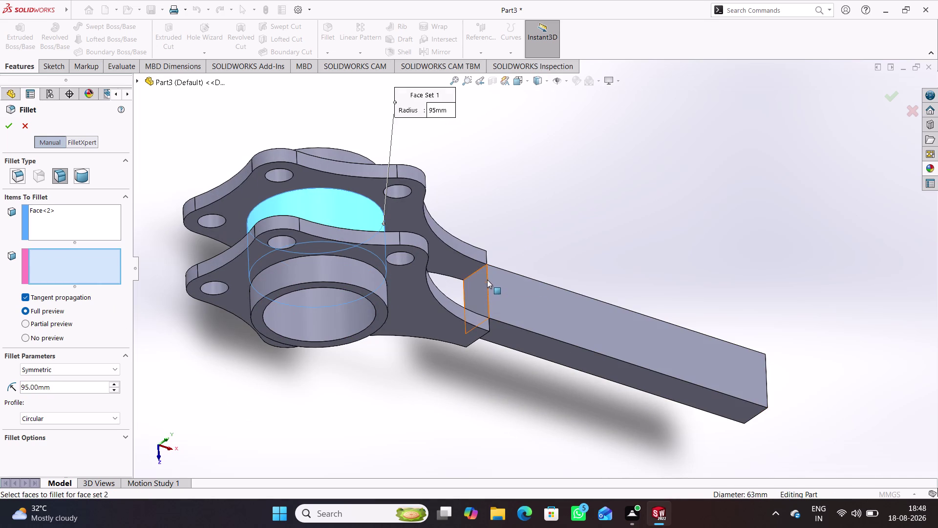
click(487, 283)
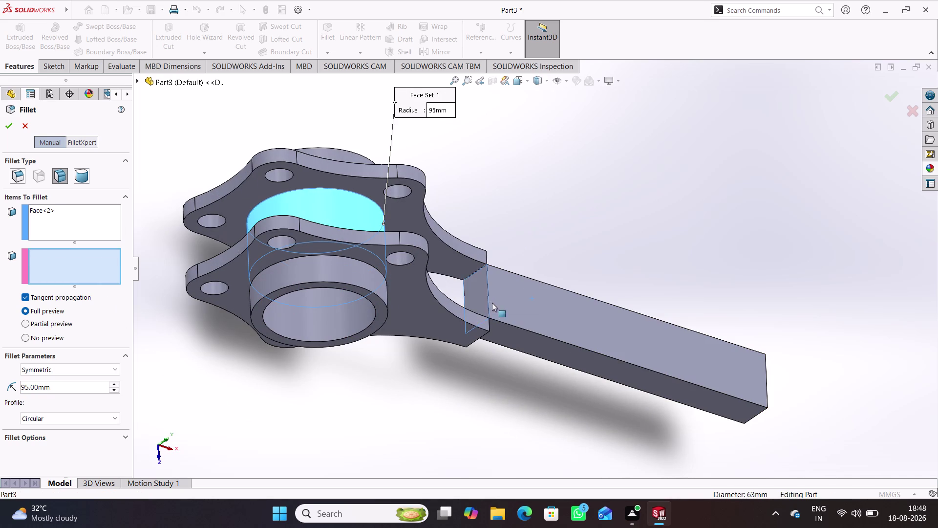
middle_drag(464, 392, 441, 371)
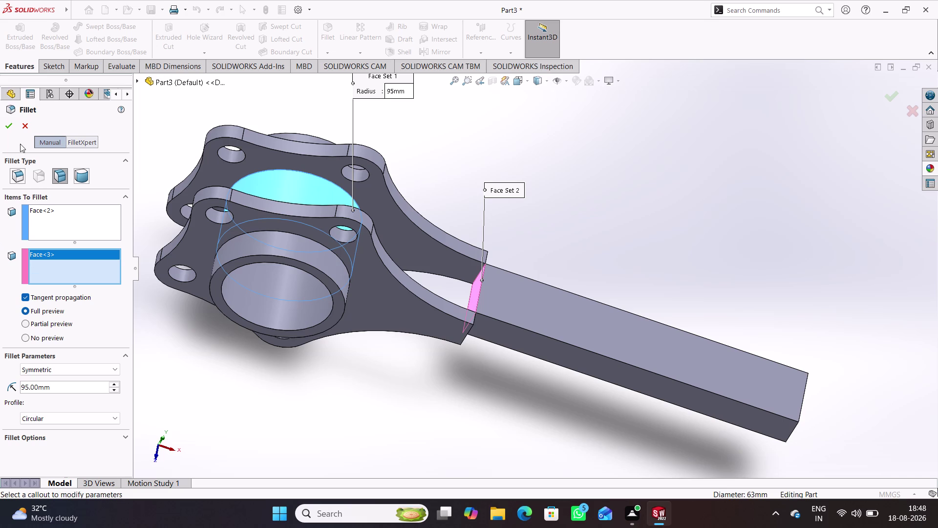
Add the bar top face, retry the fillet, and cancel after the rebuild error.
click(13, 128)
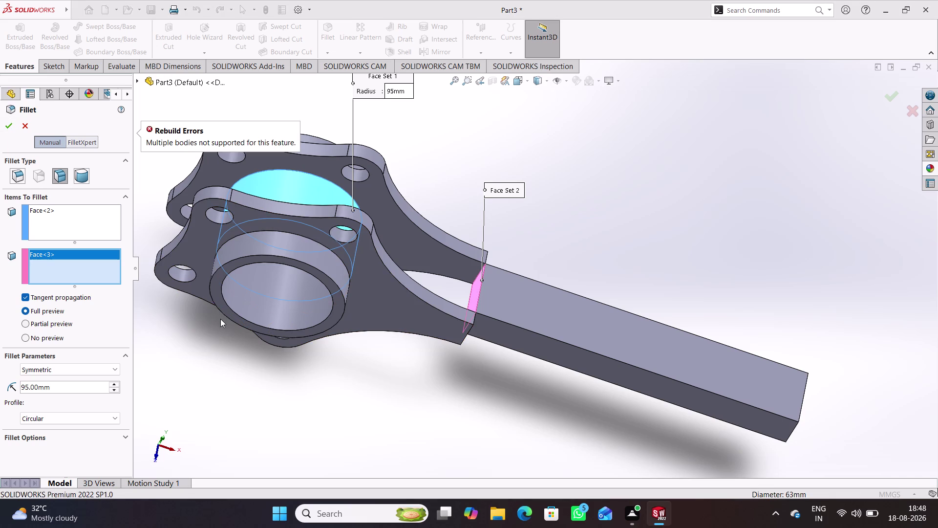
click(538, 305)
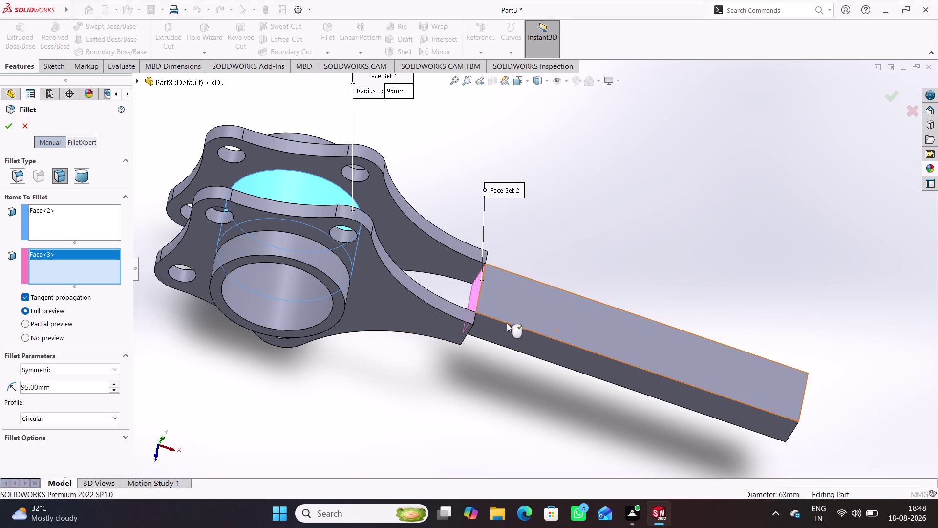
middle_drag(337, 368, 350, 413)
click(461, 276)
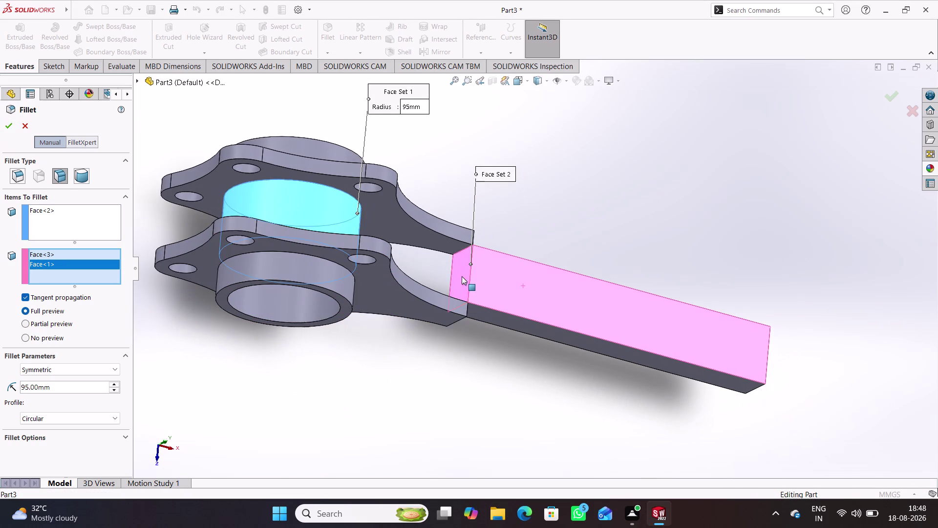
middle_drag(452, 370, 426, 337)
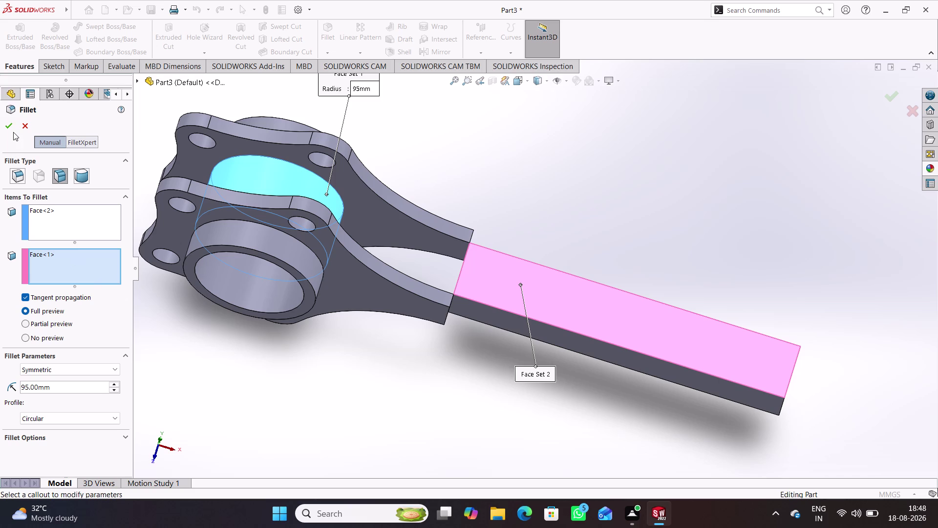
click(14, 129)
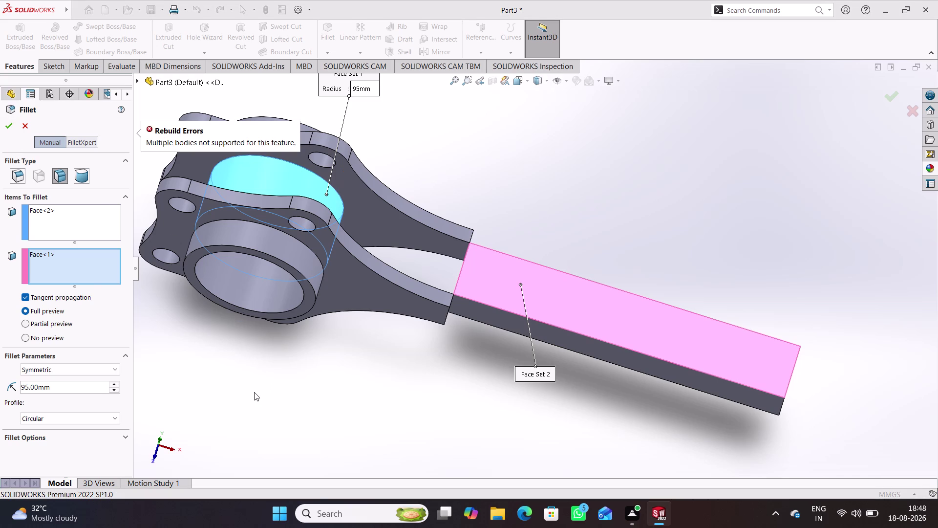
click(26, 127)
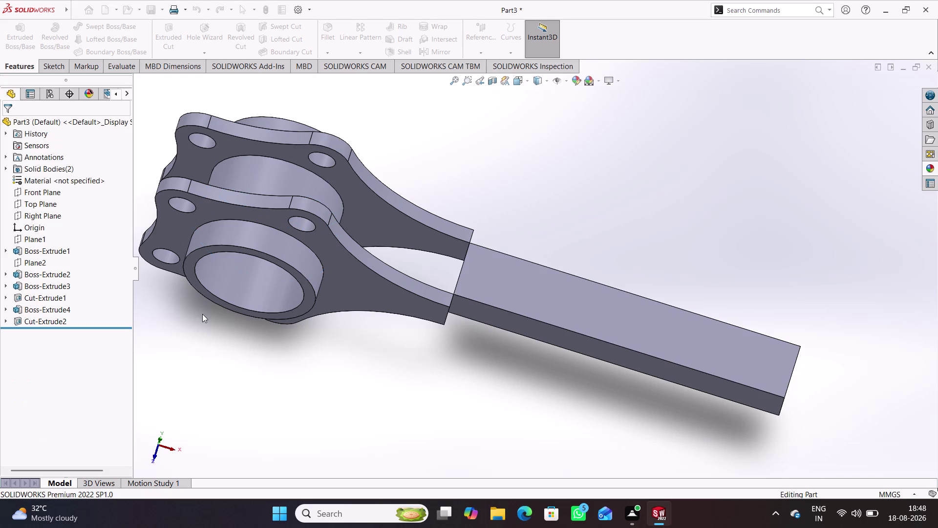
click(334, 409)
middle_drag(293, 377, 273, 406)
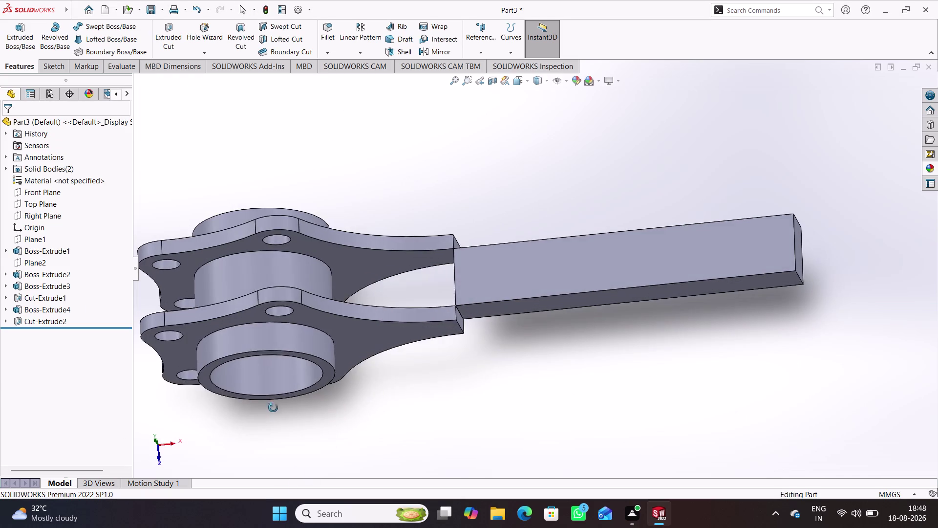
middle_drag(273, 406, 276, 438)
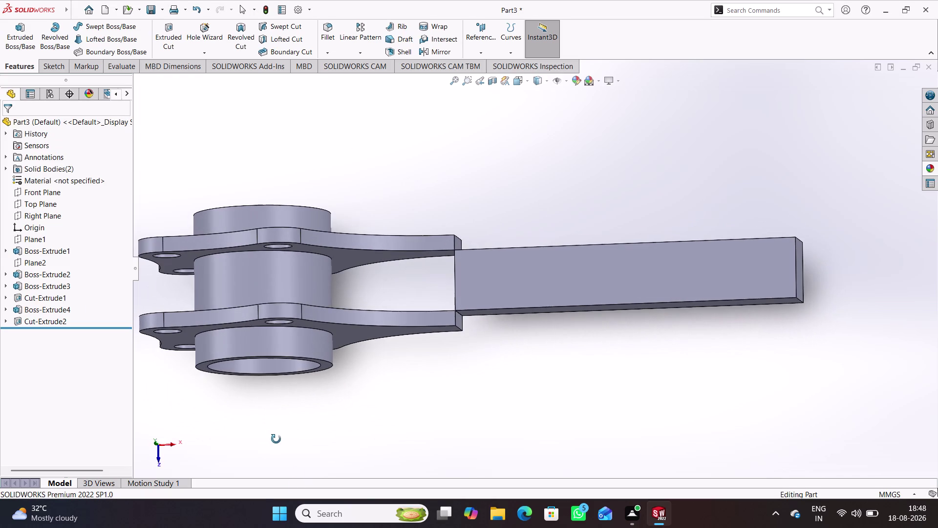
middle_drag(276, 438, 287, 438)
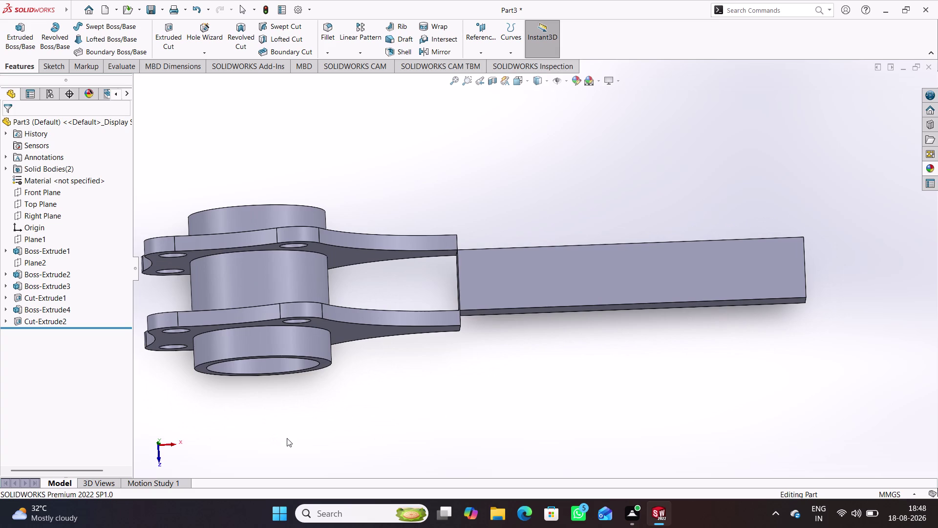
Start a sketch on the Top Plane and project the upper arm, bar end and lower arm edges.
click(50, 200)
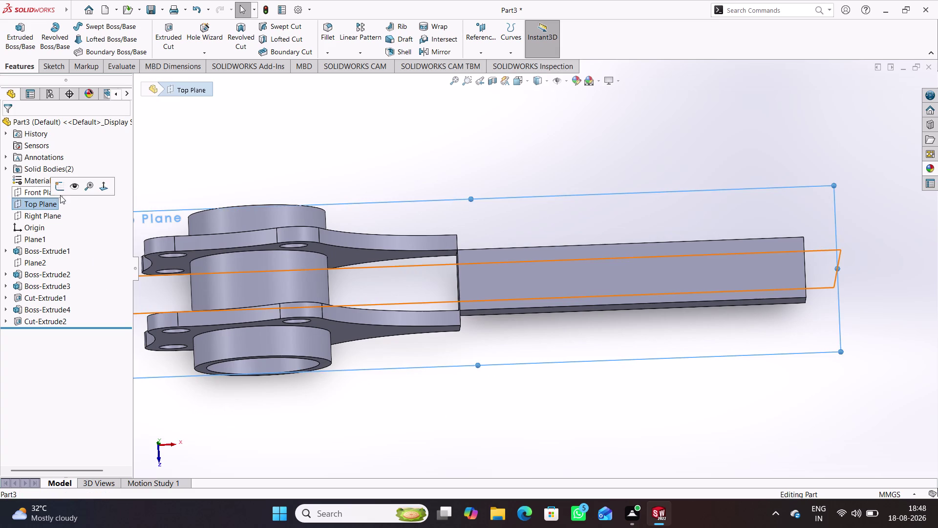
click(57, 189)
click(441, 156)
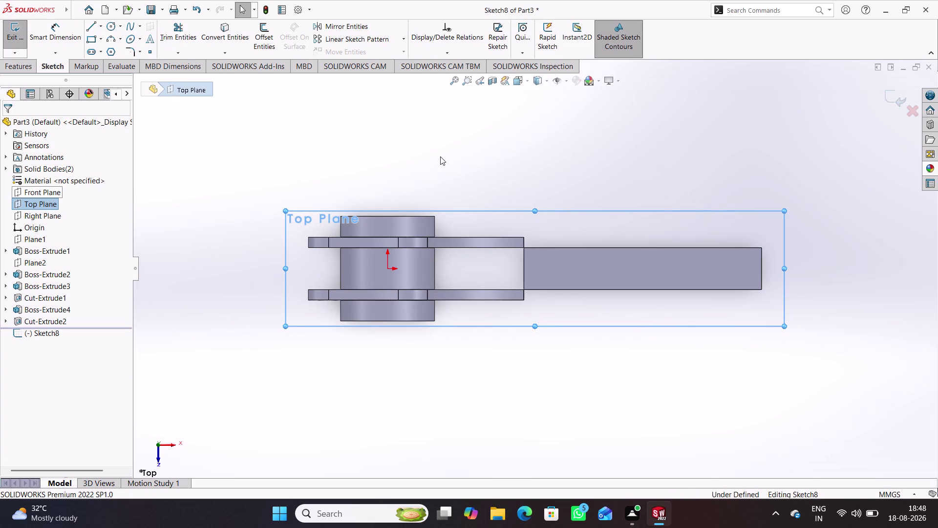
click(234, 19)
click(240, 36)
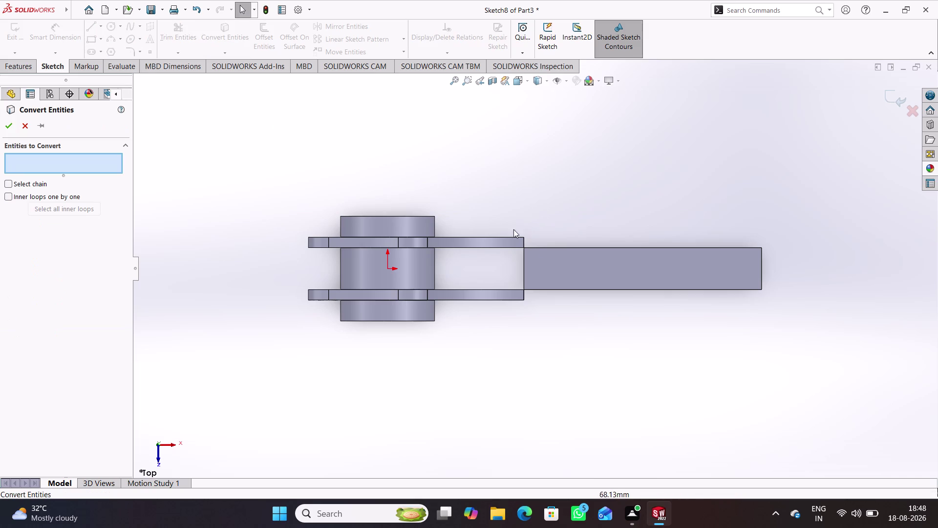
click(524, 264)
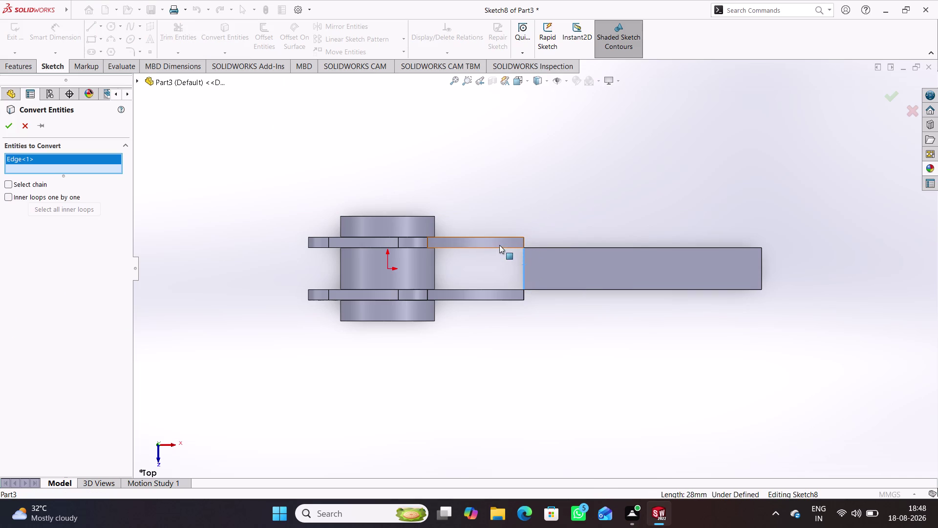
click(499, 248)
click(474, 290)
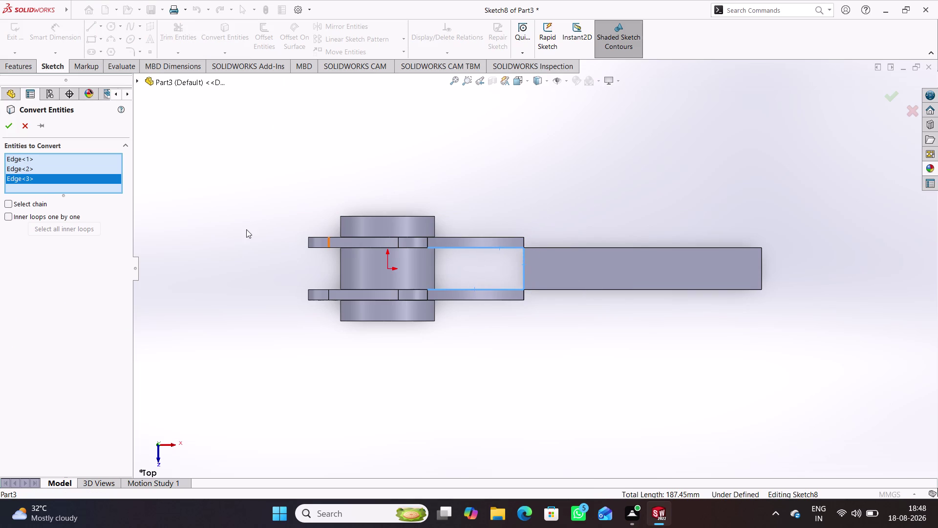
click(6, 128)
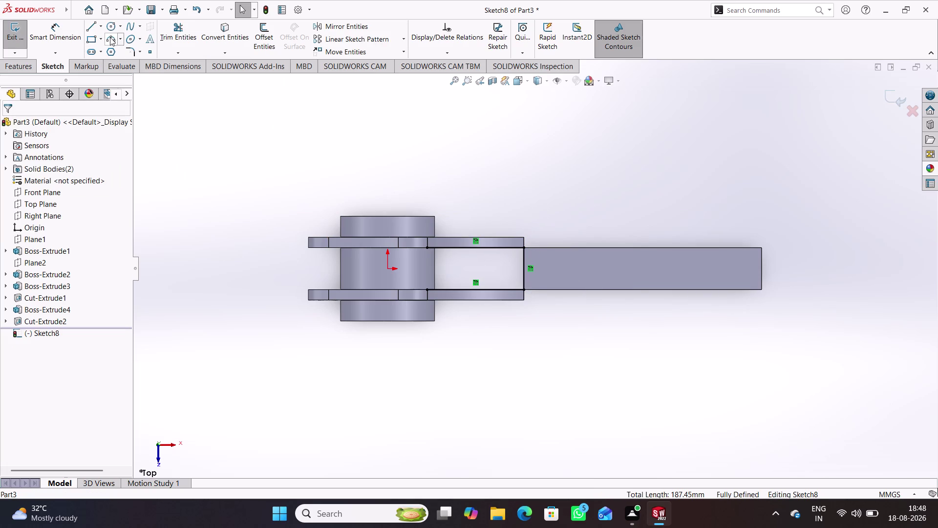
Draw the vertical line closing the rectangle, then exit Sketch8.
click(84, 26)
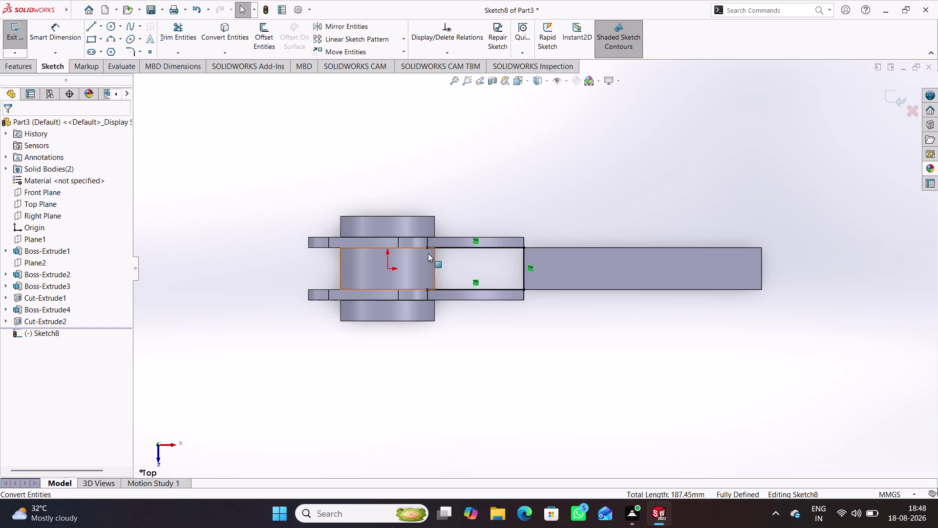
click(427, 246)
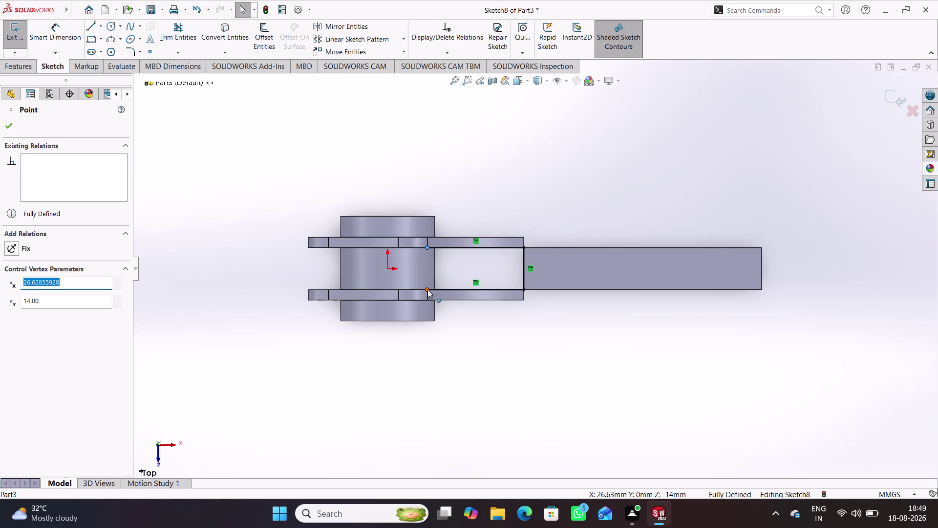
click(428, 289)
click(331, 149)
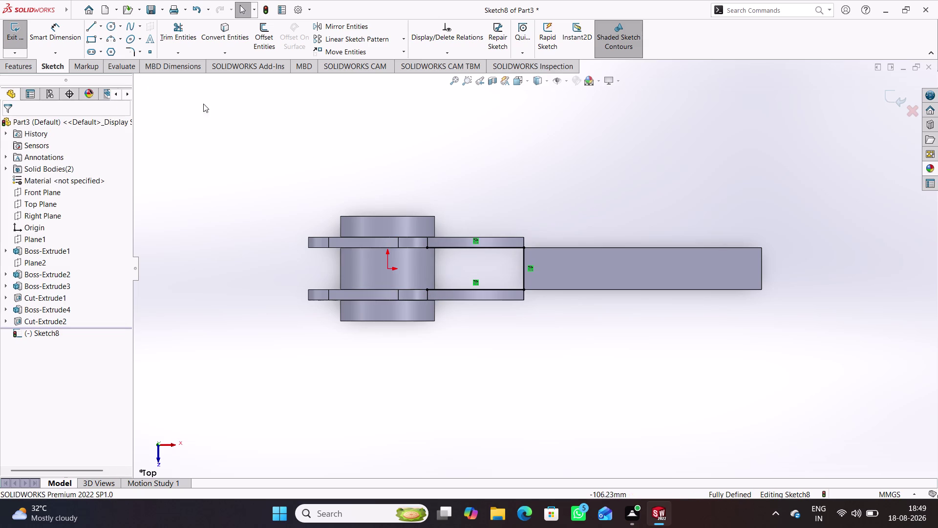
click(92, 24)
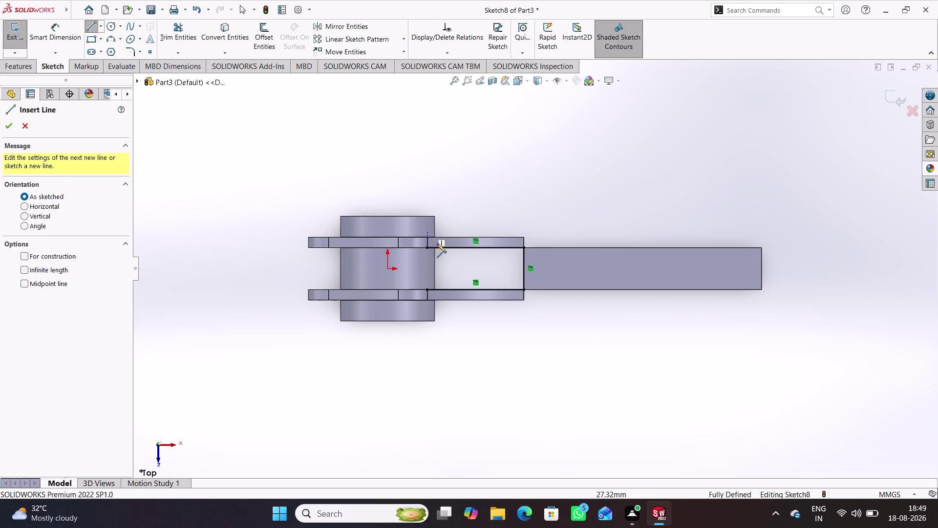
click(426, 247)
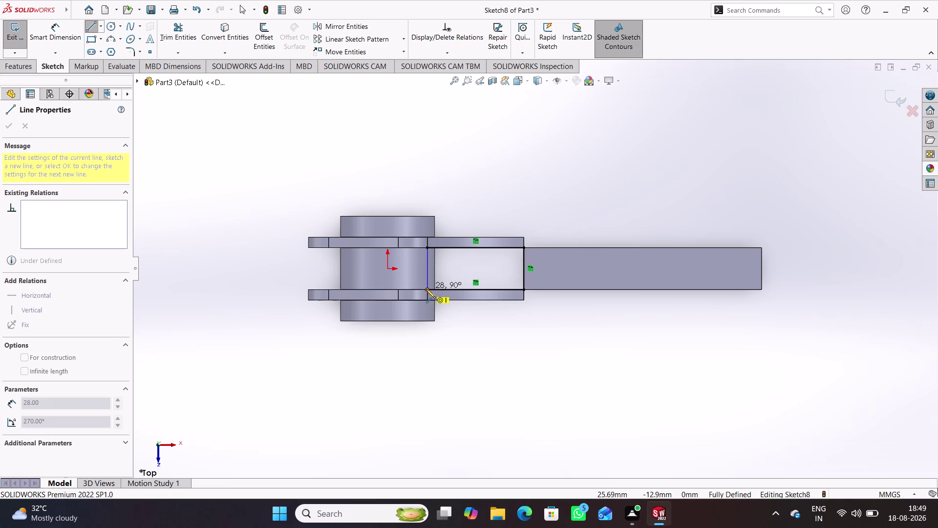
click(426, 290)
right_click(511, 153)
click(536, 160)
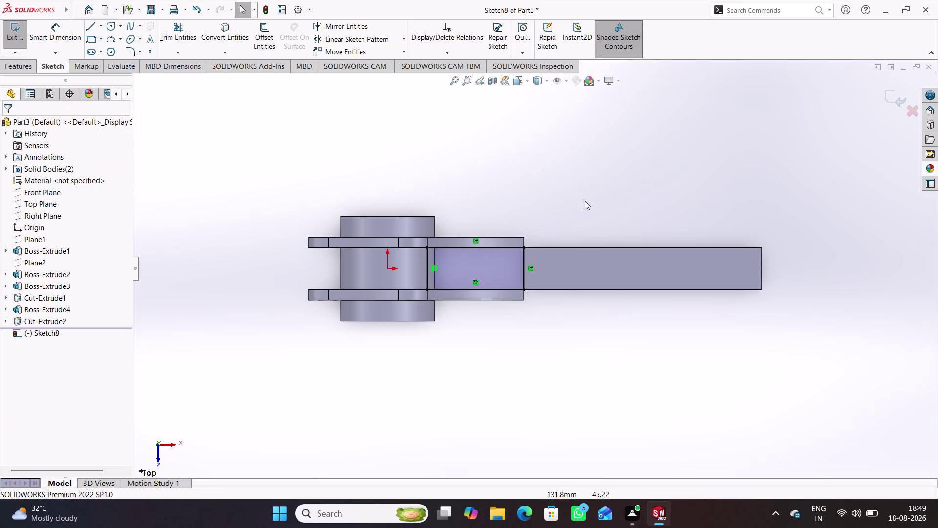
click(584, 200)
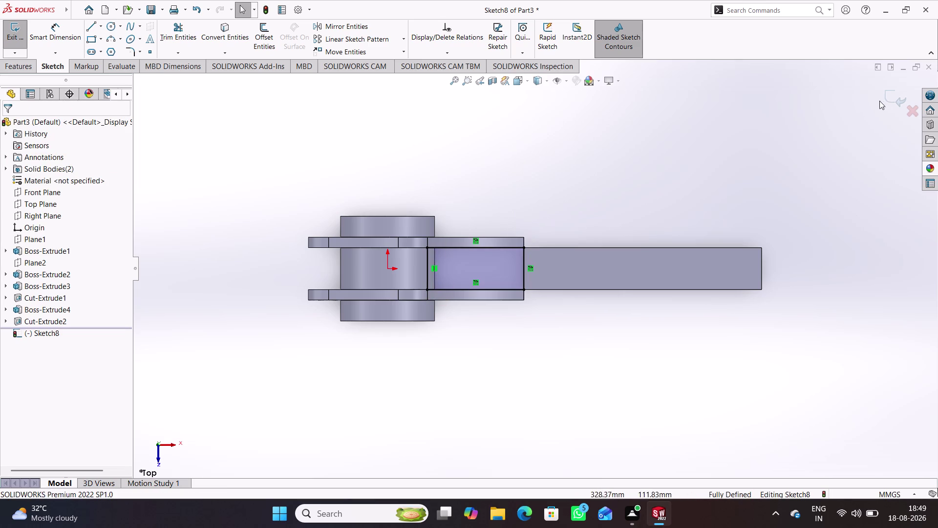
click(891, 98)
Extrude Sketch8 18 mm mid-plane as Boss-Extrude5, merging the hub and bar.
middle_drag(404, 390, 390, 221)
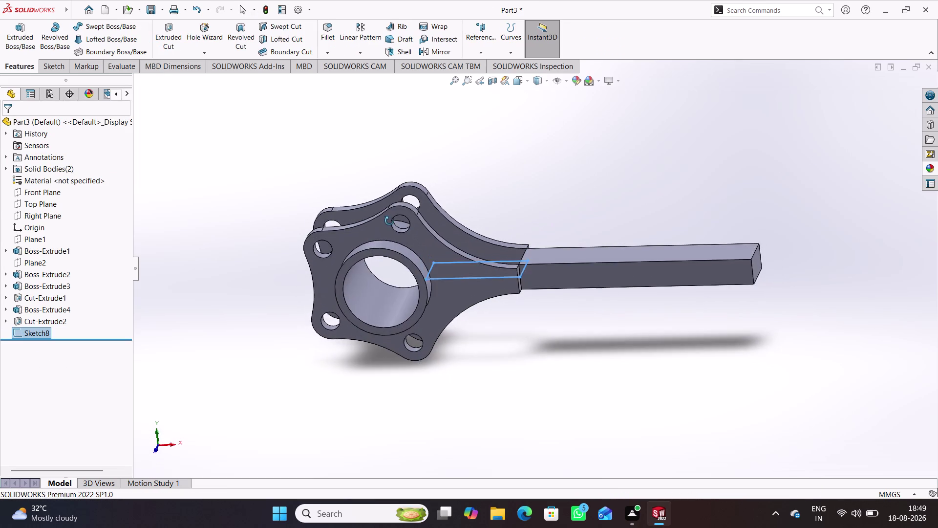
middle_drag(391, 222, 397, 238)
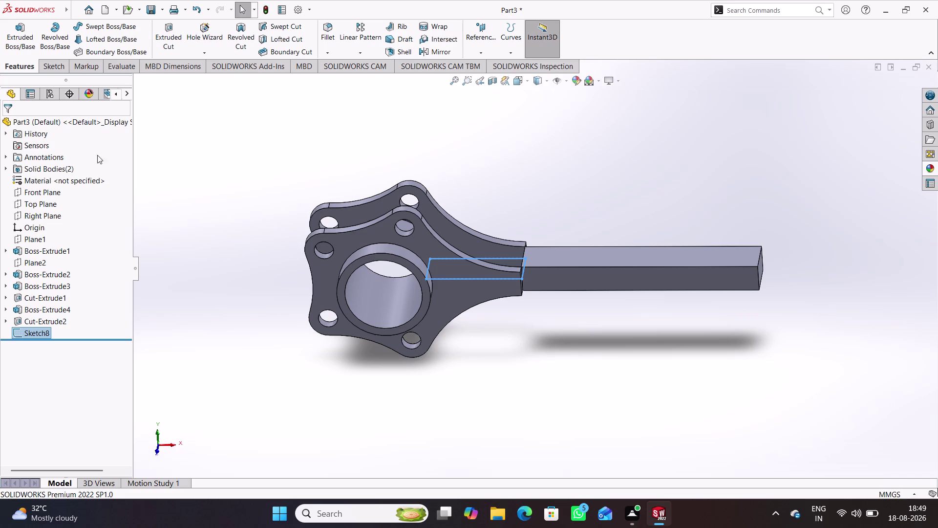
click(33, 48)
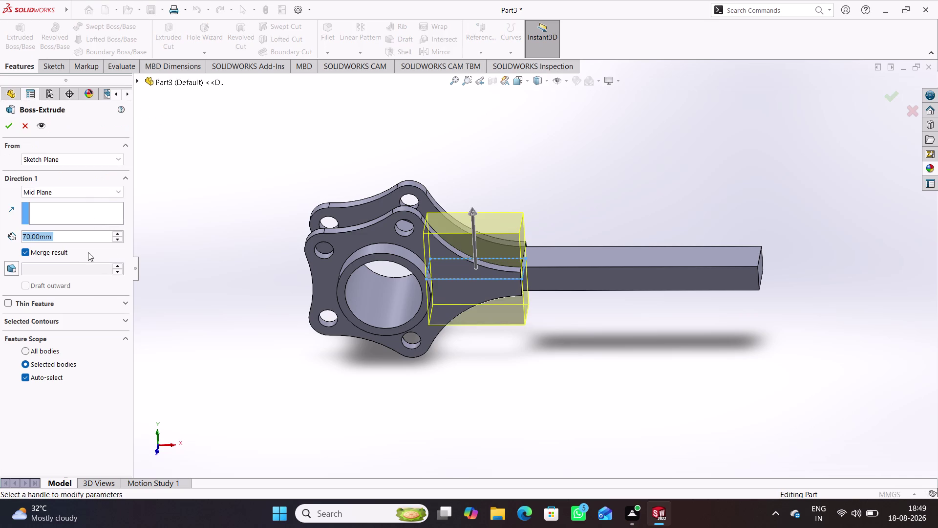
click(117, 190)
click(158, 169)
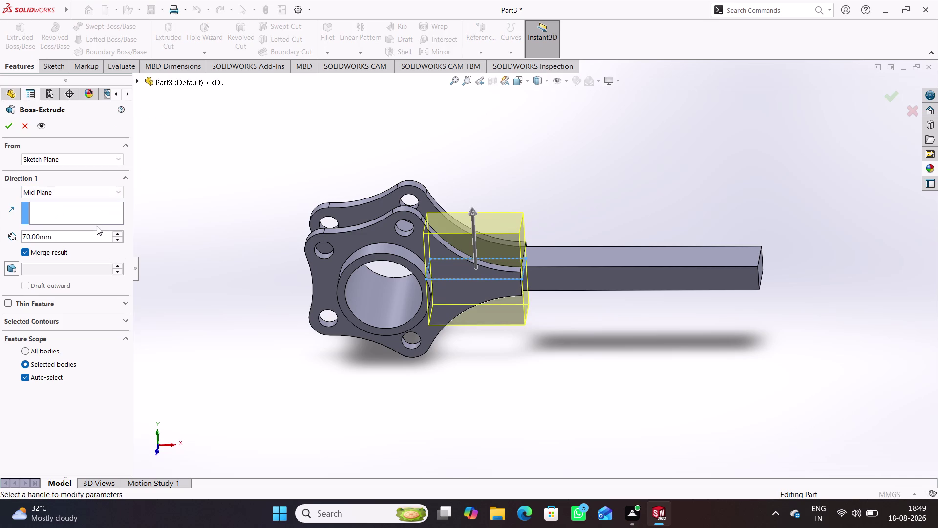
drag(94, 235, 39, 238)
text(18)
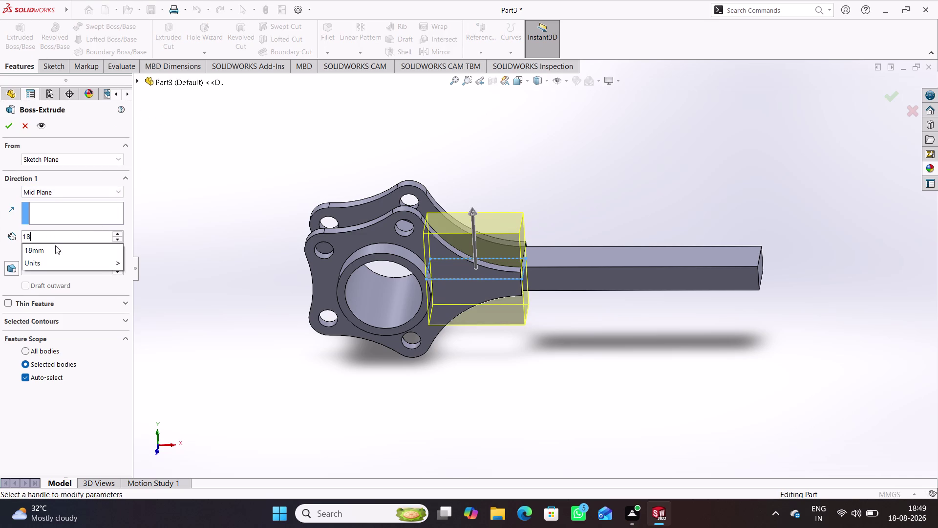
key(Return)
key(Return)
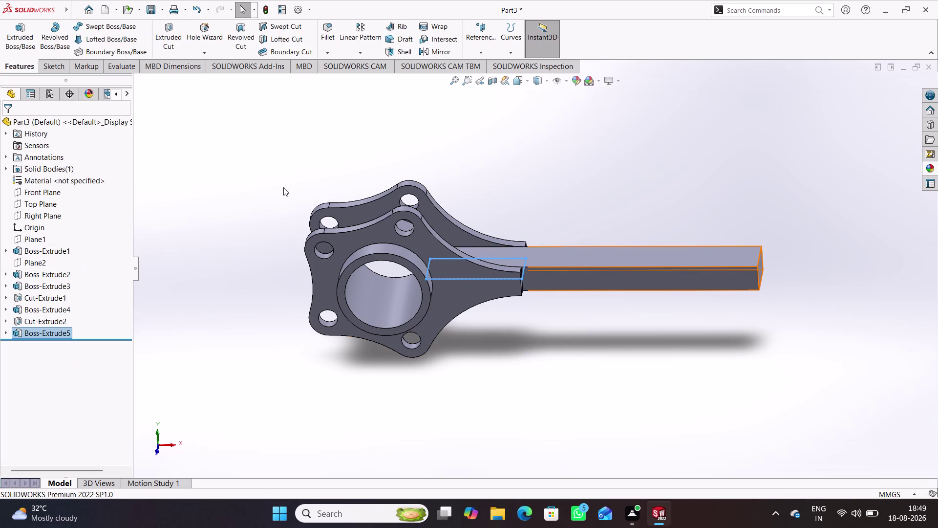
click(332, 149)
middle_drag(319, 138, 305, 187)
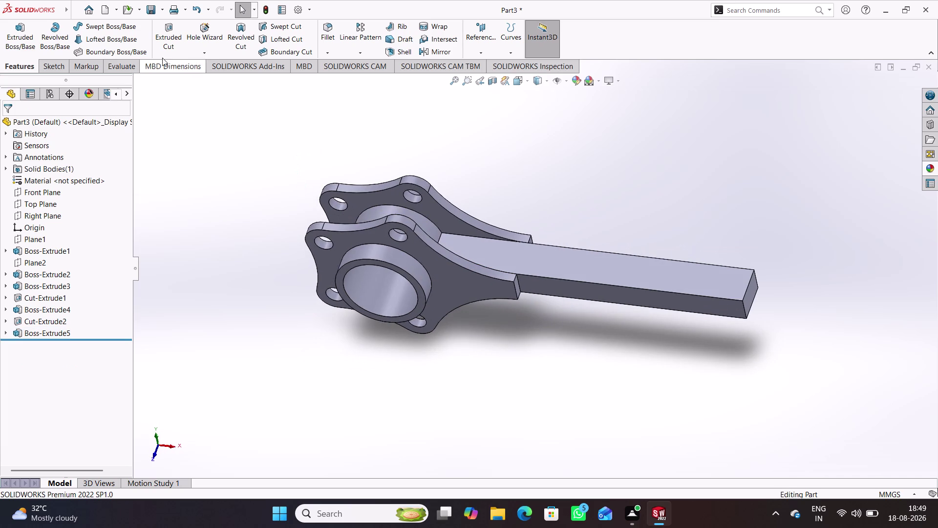
click(330, 37)
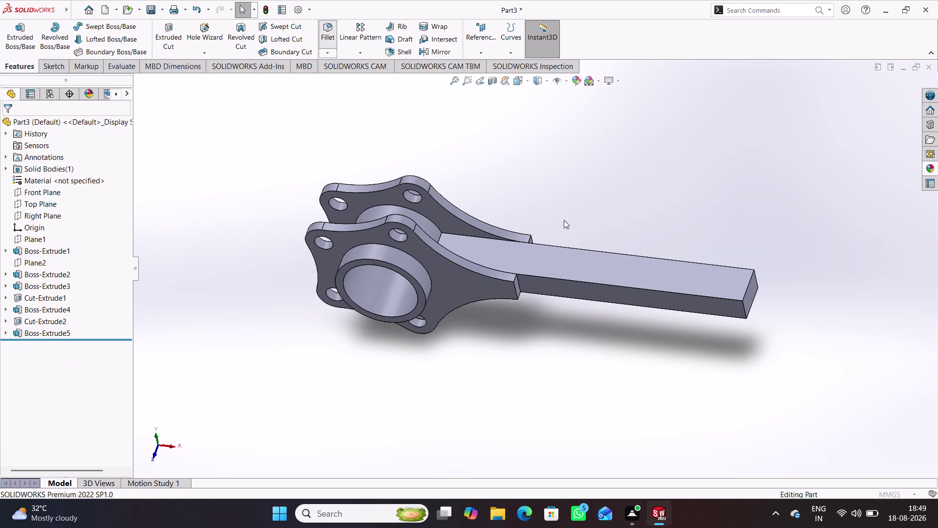
Create a 95 mm face fillet between the bar's top face and the hub arm face.
middle_drag(571, 202, 579, 253)
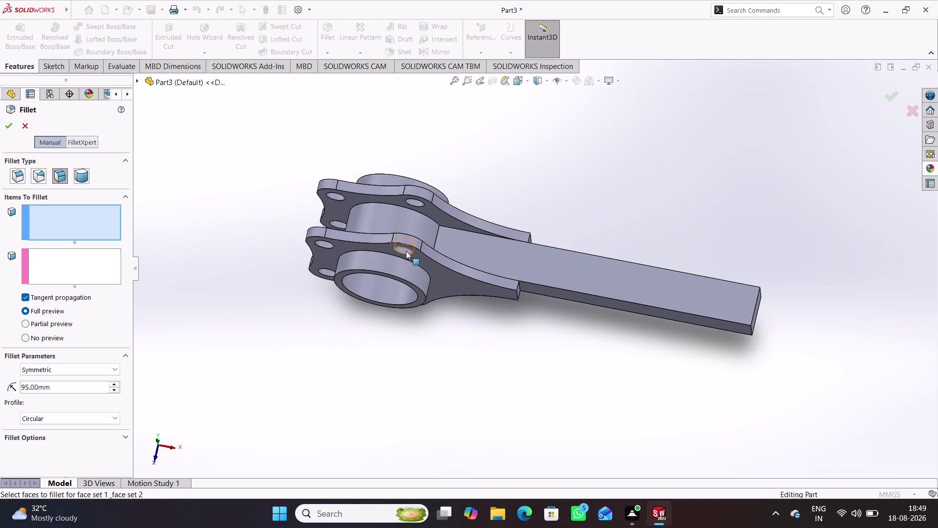
click(470, 239)
click(46, 264)
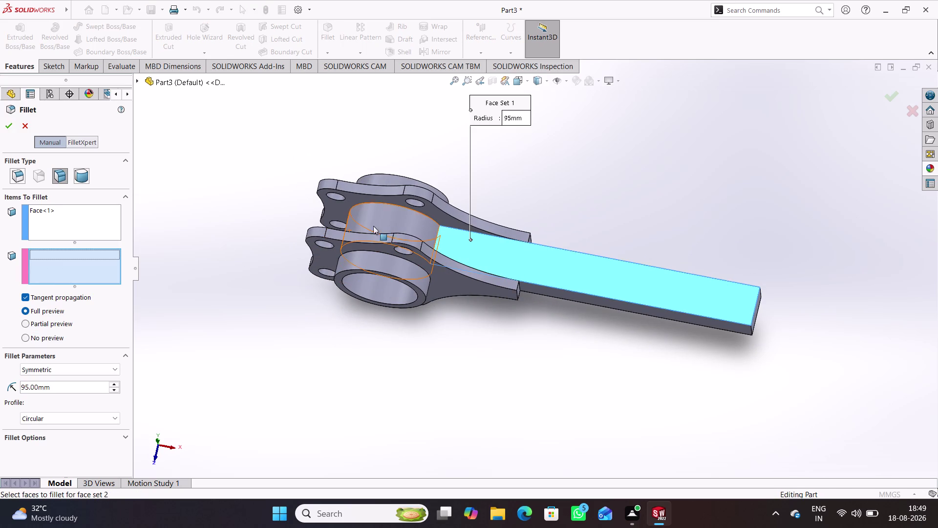
click(389, 219)
middle_drag(357, 353, 327, 275)
click(11, 123)
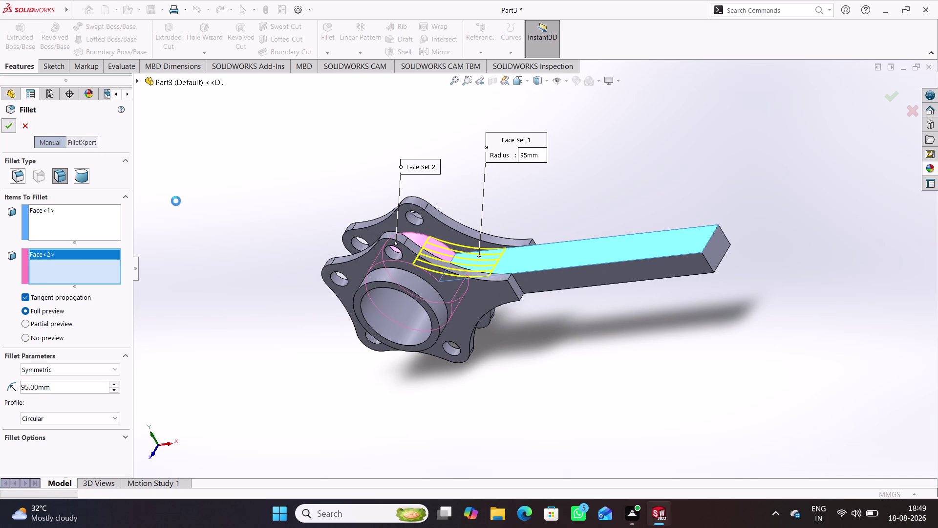
Orbit around the part to inspect Fillet5 from above, below and the front.
middle_drag(331, 340, 303, 298)
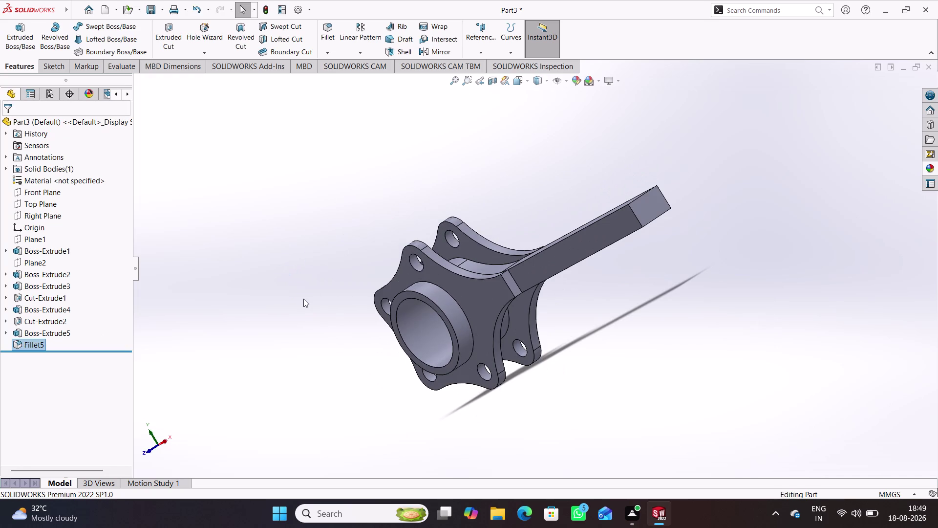
middle_drag(601, 303, 644, 360)
scroll(down, 3)
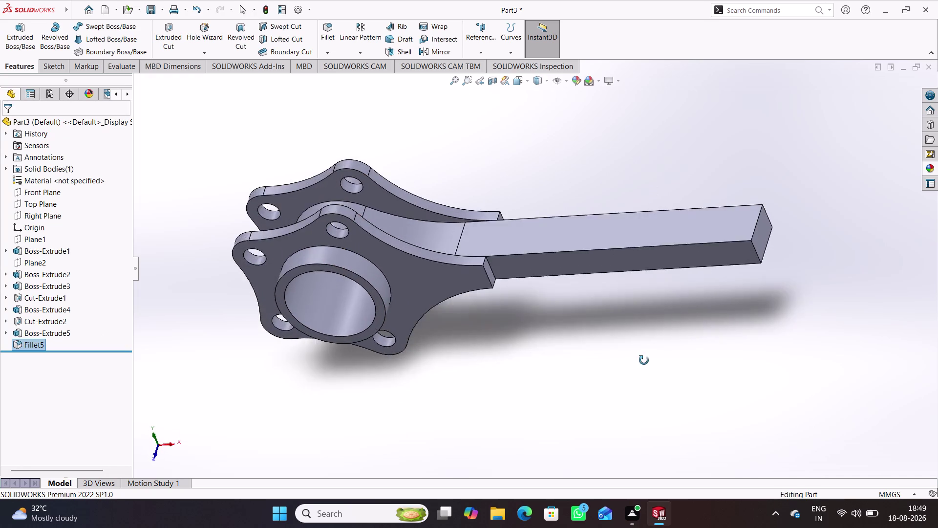
middle_drag(644, 361, 639, 361)
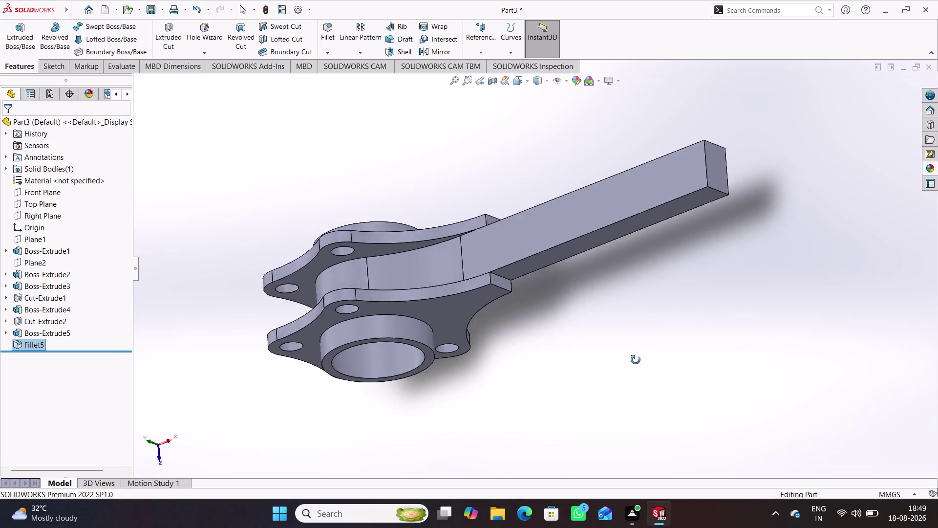
middle_drag(639, 360, 694, 278)
middle_drag(487, 411, 354, 234)
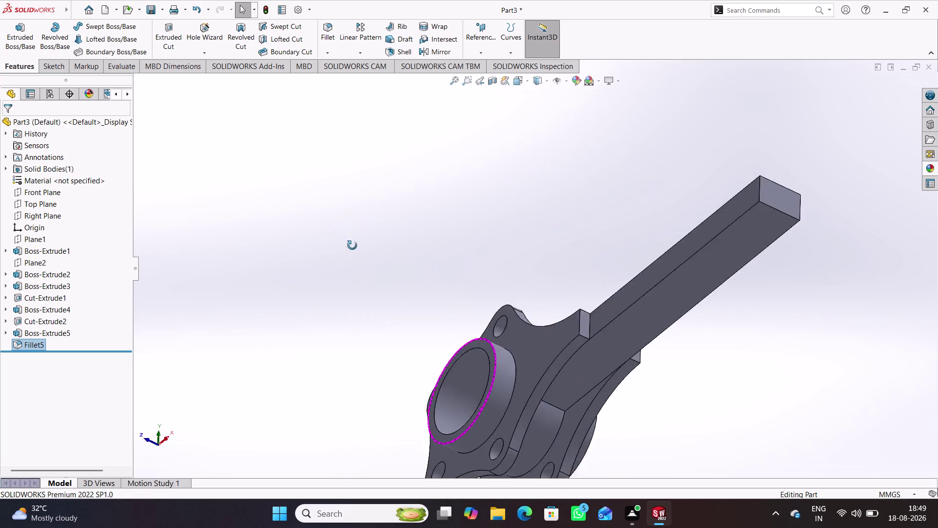
middle_drag(353, 234, 418, 374)
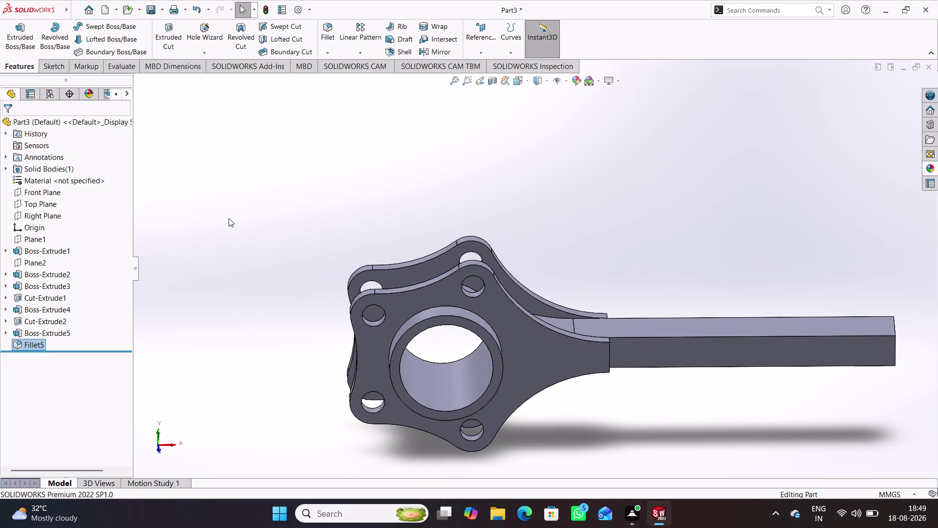
click(49, 200)
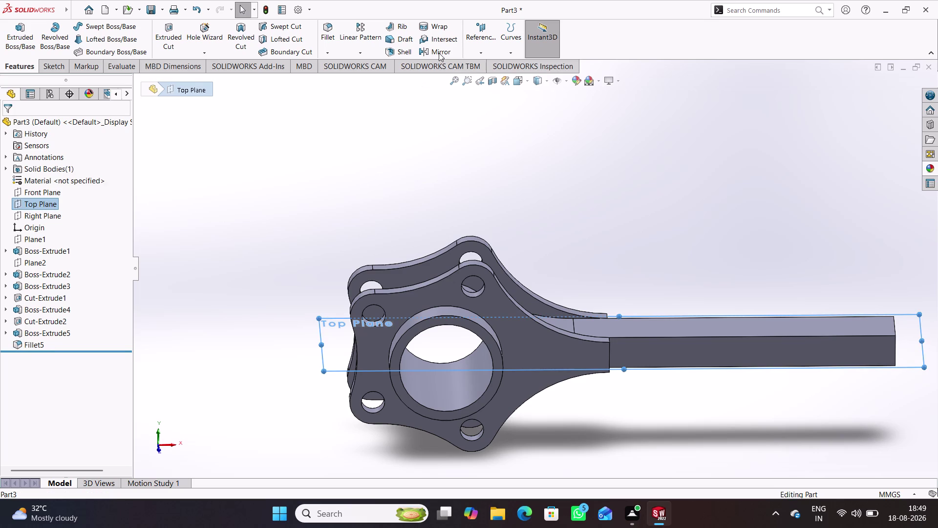
click(438, 52)
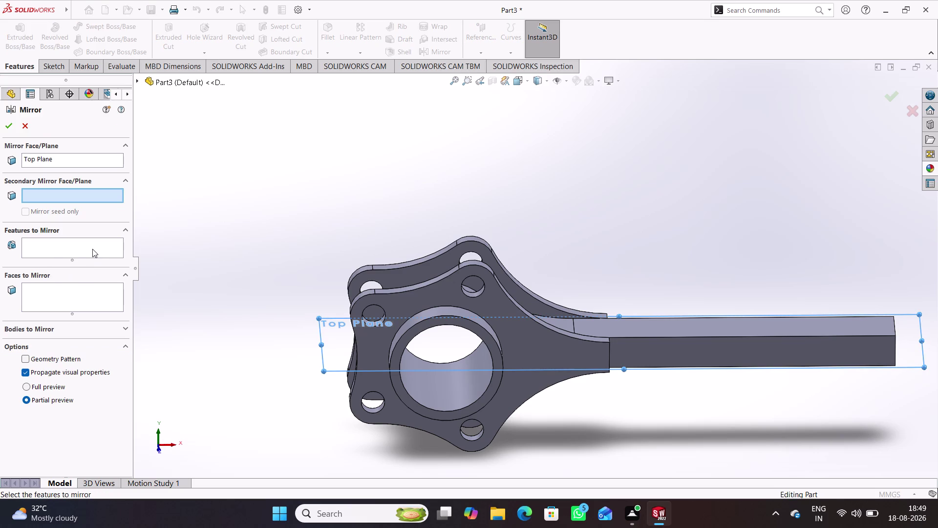
click(93, 249)
click(137, 81)
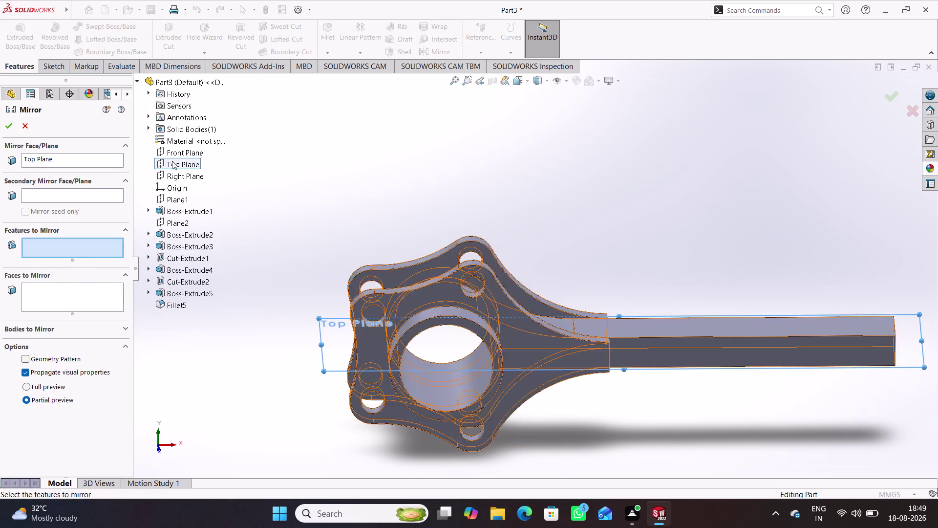
click(175, 303)
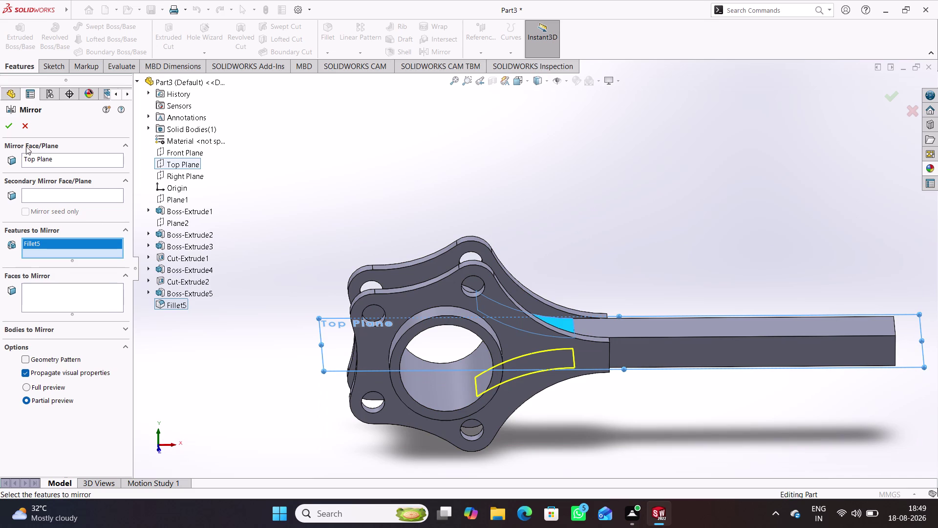
click(12, 128)
click(282, 178)
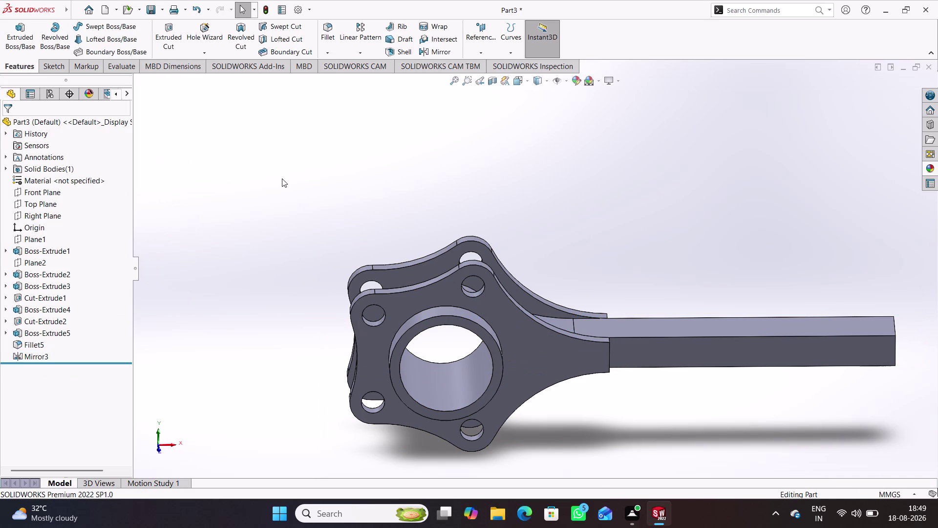
middle_drag(516, 429, 516, 416)
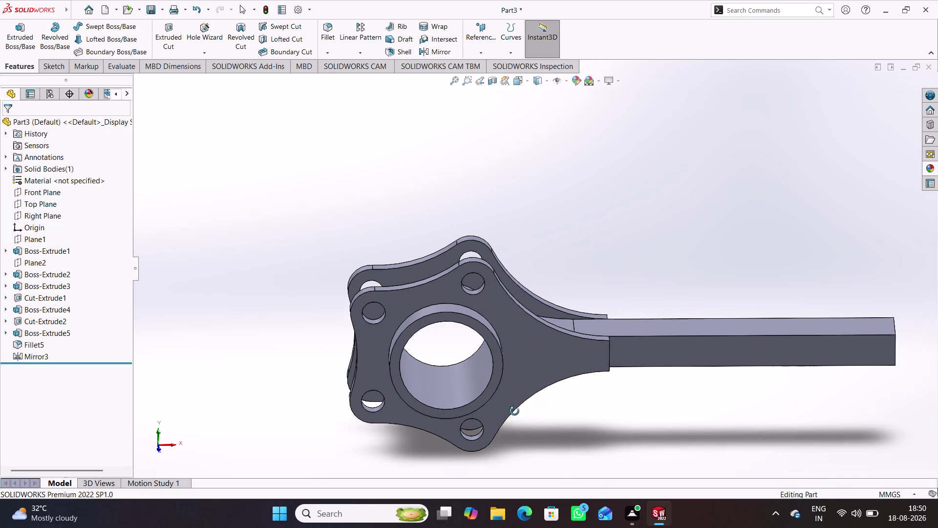
middle_drag(515, 416, 491, 210)
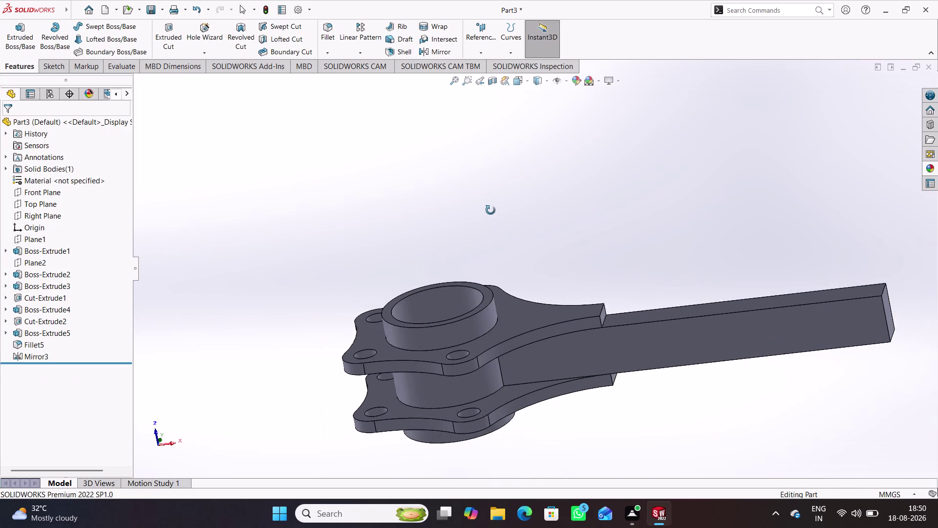
middle_drag(490, 210, 430, 383)
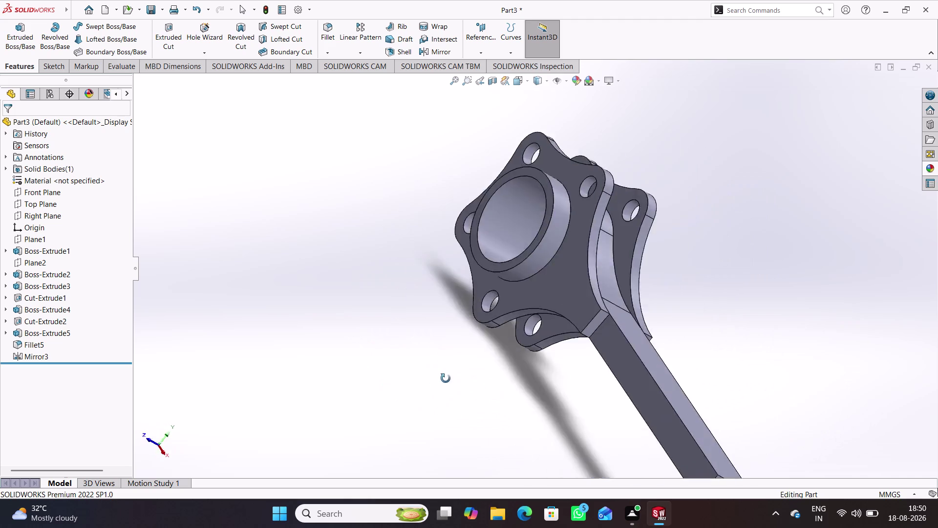
middle_drag(429, 383, 522, 264)
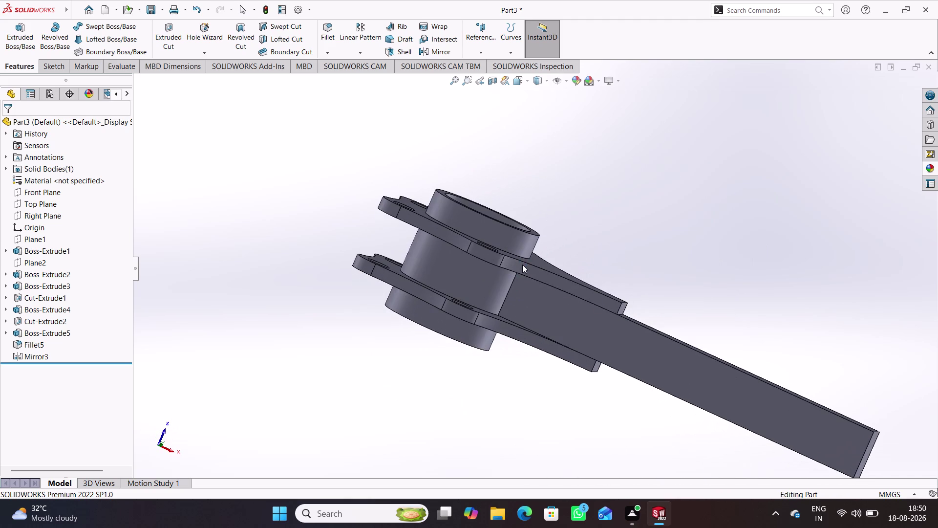
click(267, 10)
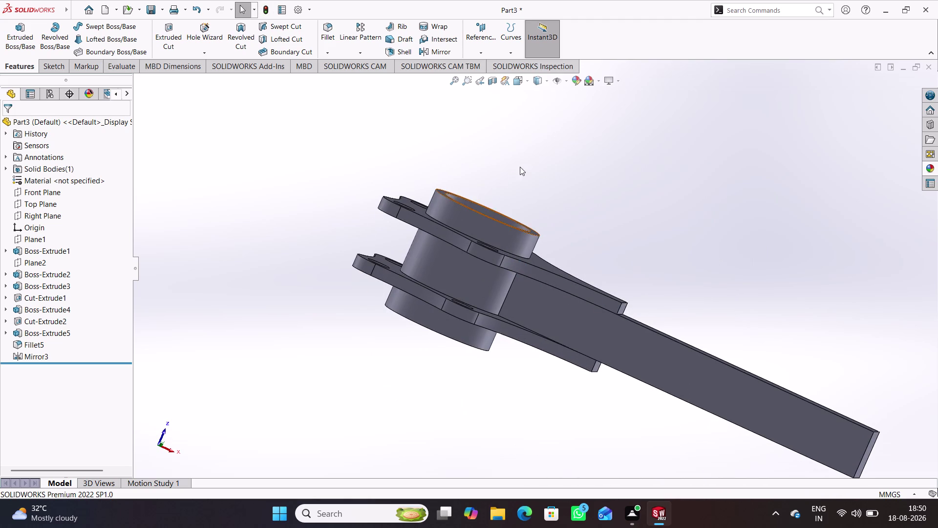
middle_drag(520, 166, 517, 85)
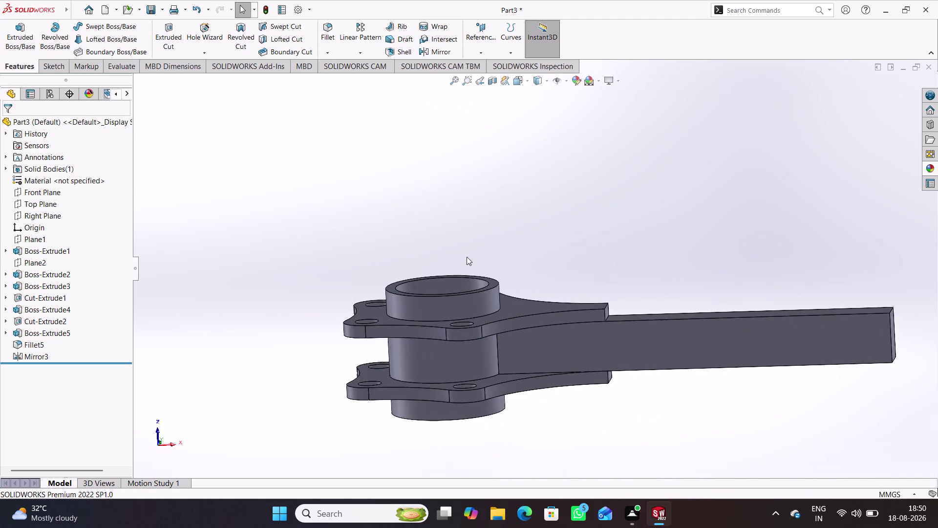
Review the Mirror3 feature definition and close it without changes.
middle_drag(464, 265, 419, 112)
middle_drag(519, 296, 519, 429)
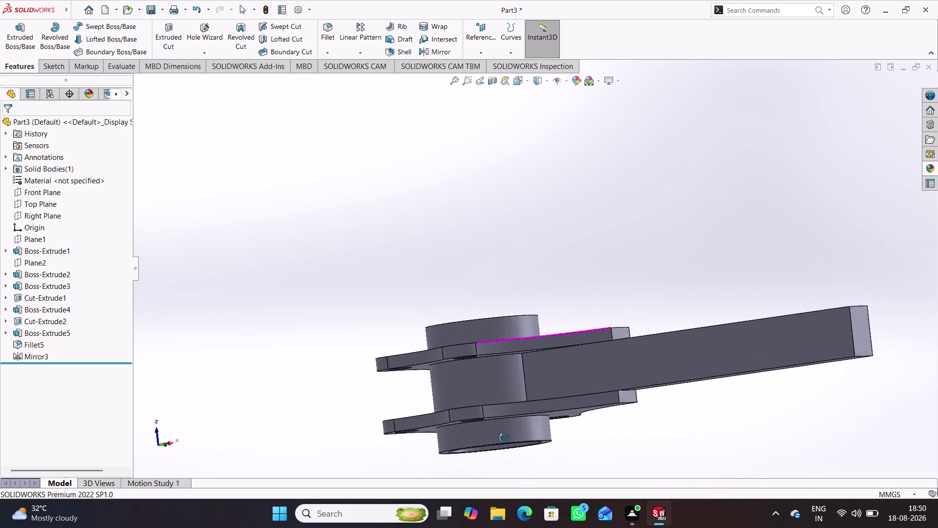
middle_drag(519, 429, 498, 454)
click(42, 357)
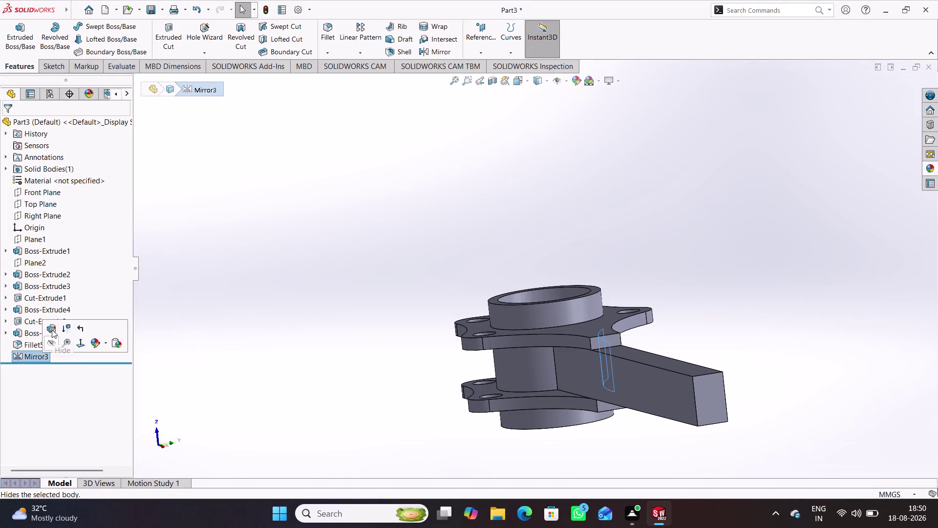
click(52, 329)
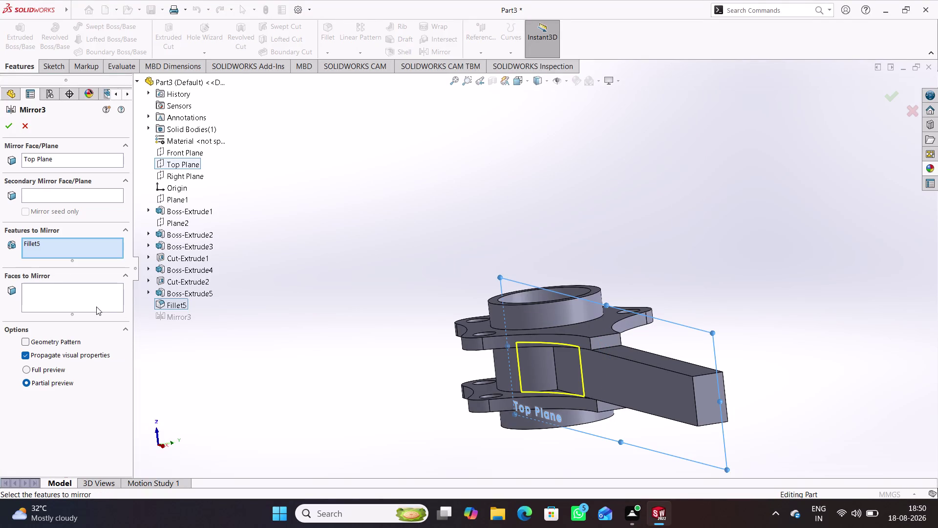
middle_drag(390, 292, 321, 385)
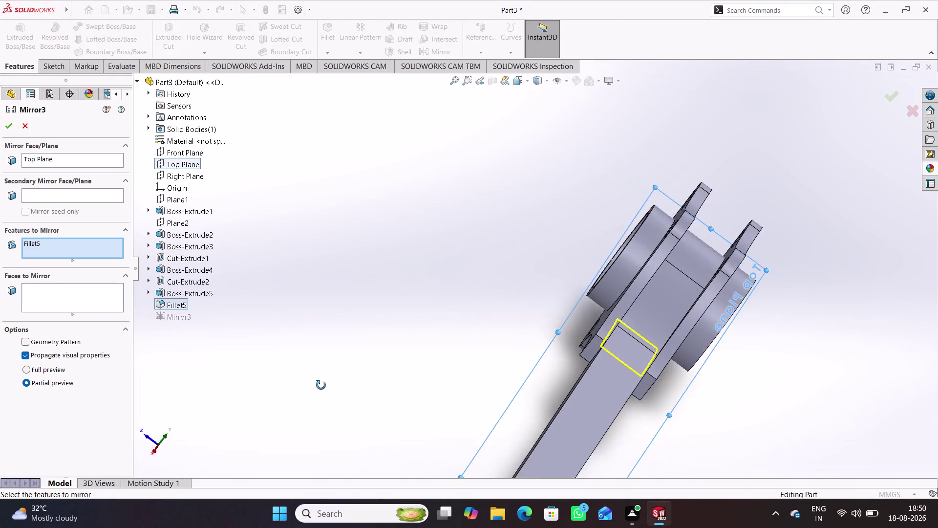
middle_drag(321, 385, 404, 393)
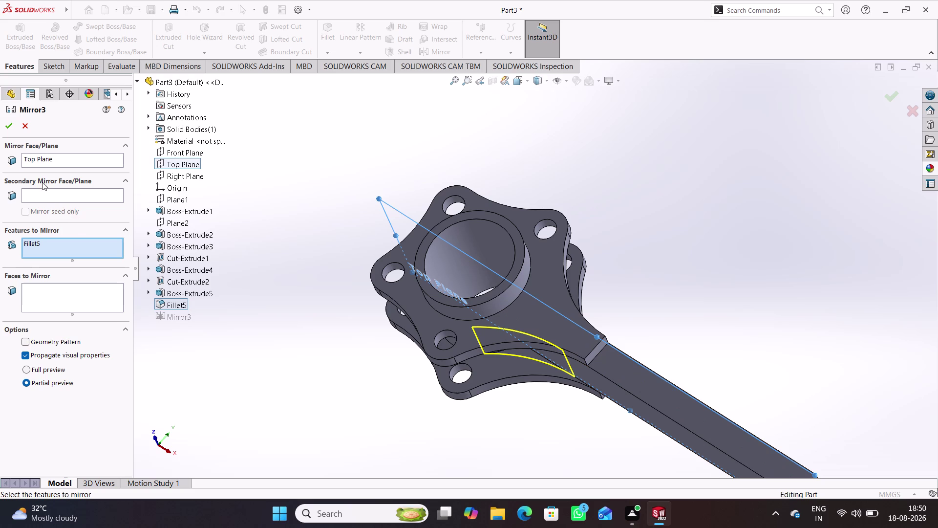
click(6, 131)
Delete Mirror3 and check the hub and bar joint afterwards.
middle_drag(266, 326, 265, 275)
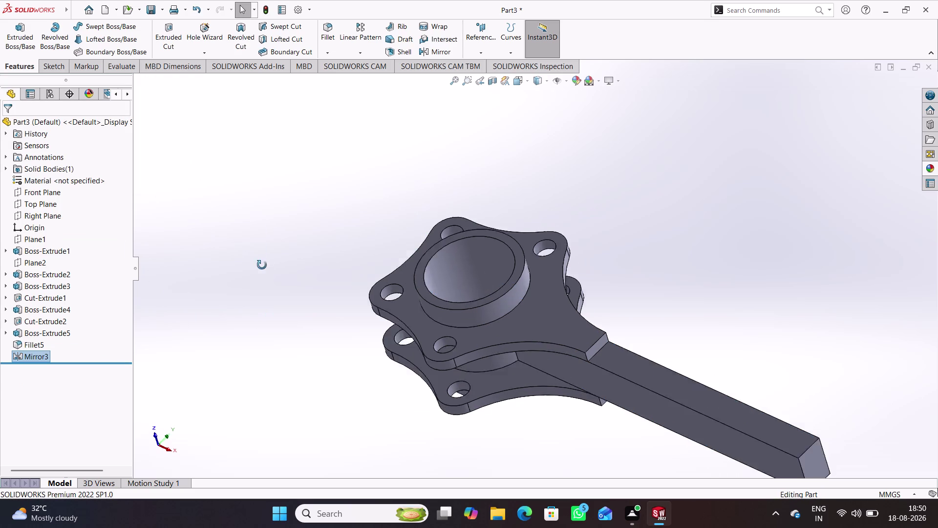
middle_drag(265, 275, 273, 202)
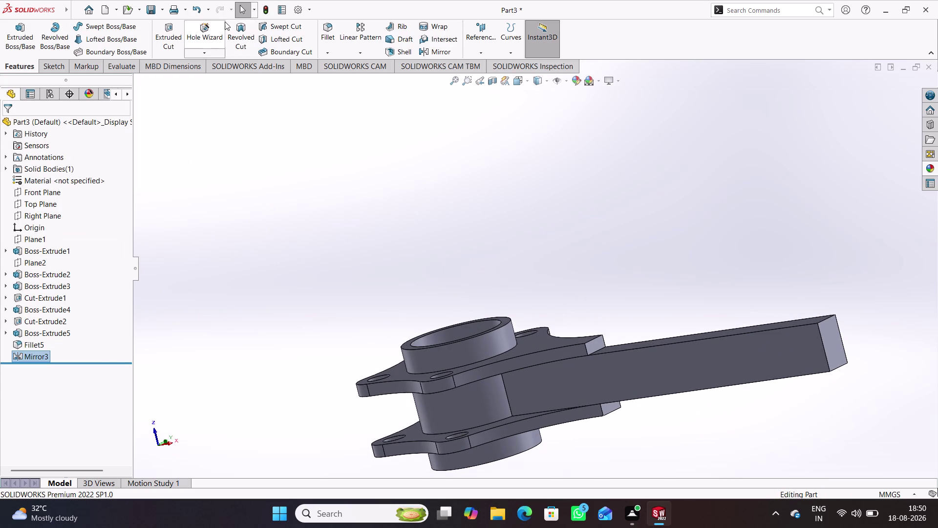
double_click(265, 15)
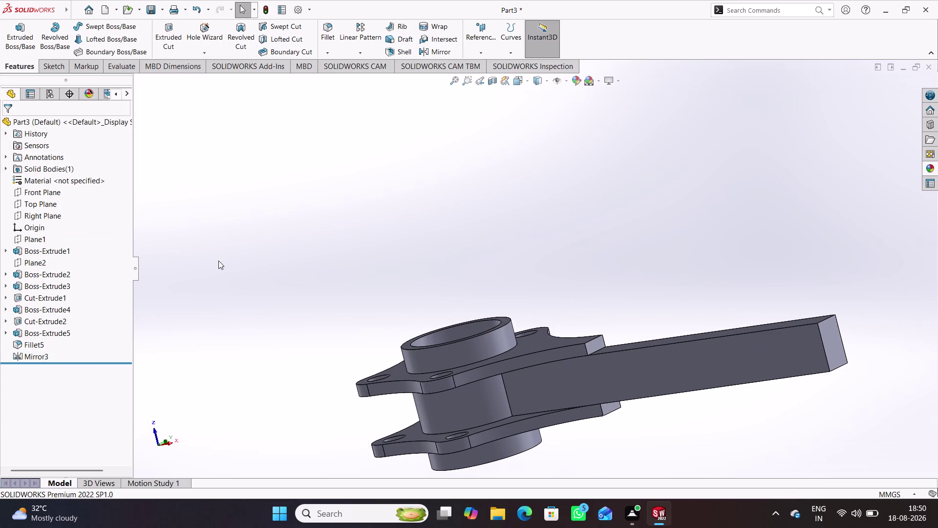
middle_drag(230, 269, 228, 275)
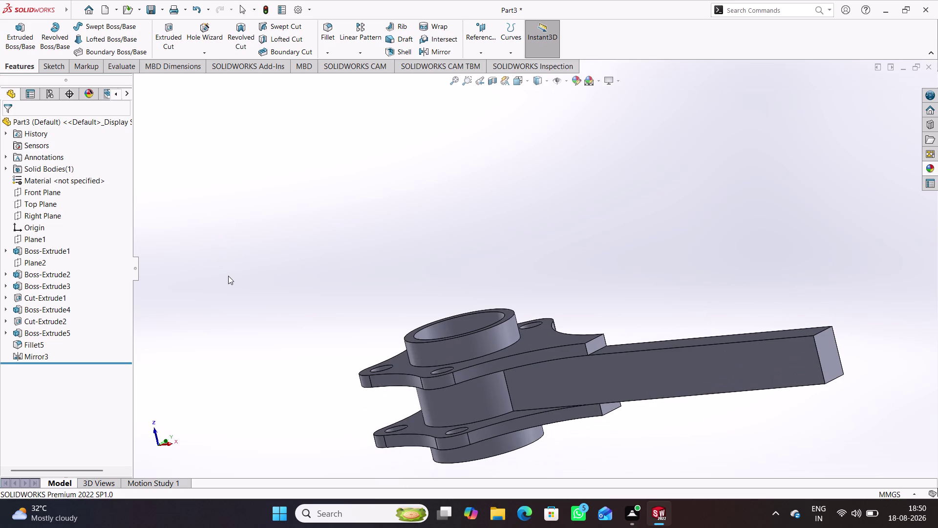
key(ctrl+z)
key(ctrl+z)
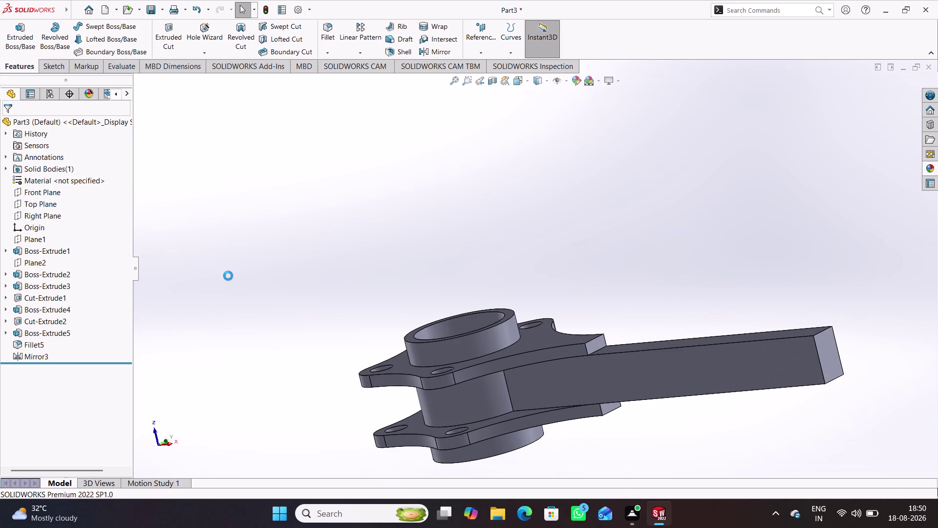
middle_drag(266, 340, 235, 329)
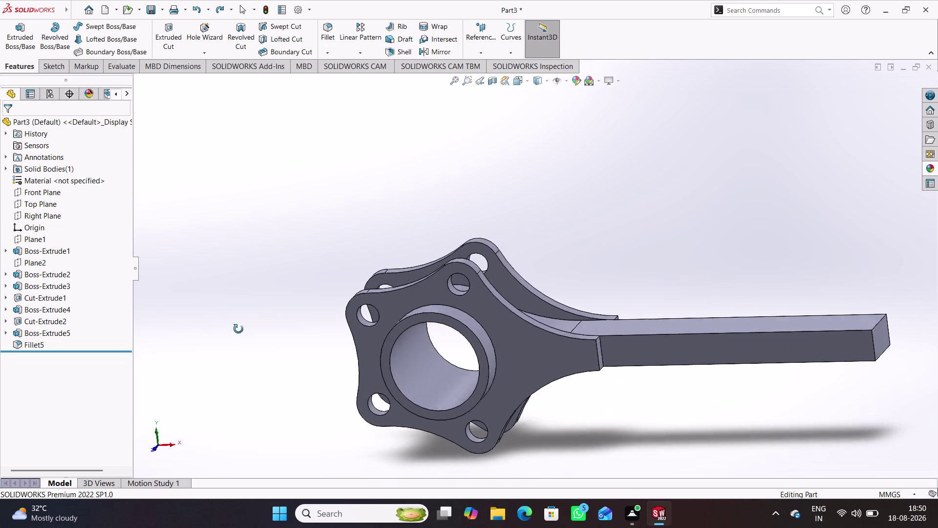
middle_drag(236, 328, 234, 374)
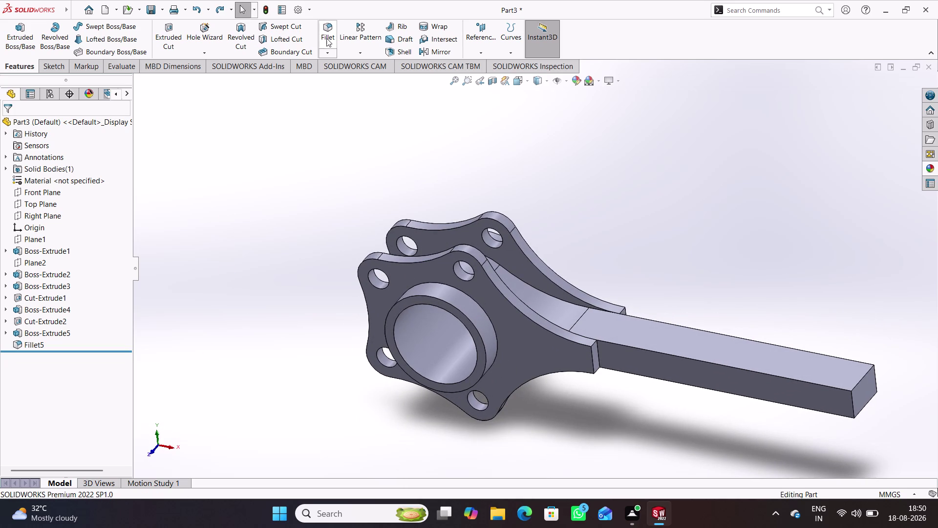
Pick the bar top face and arm face for a fillet, then clear the wrongly grouped selections.
click(327, 38)
middle_drag(271, 395, 274, 206)
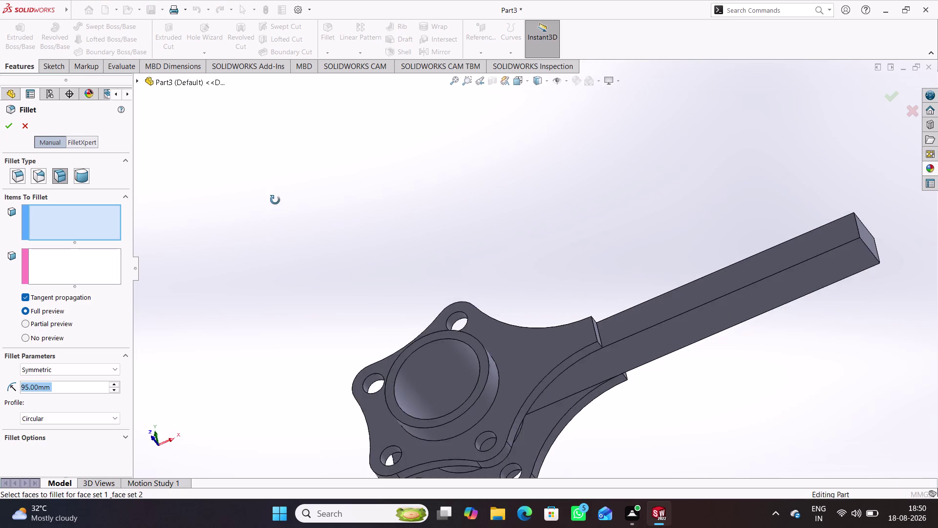
middle_drag(274, 207, 275, 198)
click(578, 386)
middle_drag(491, 414, 445, 305)
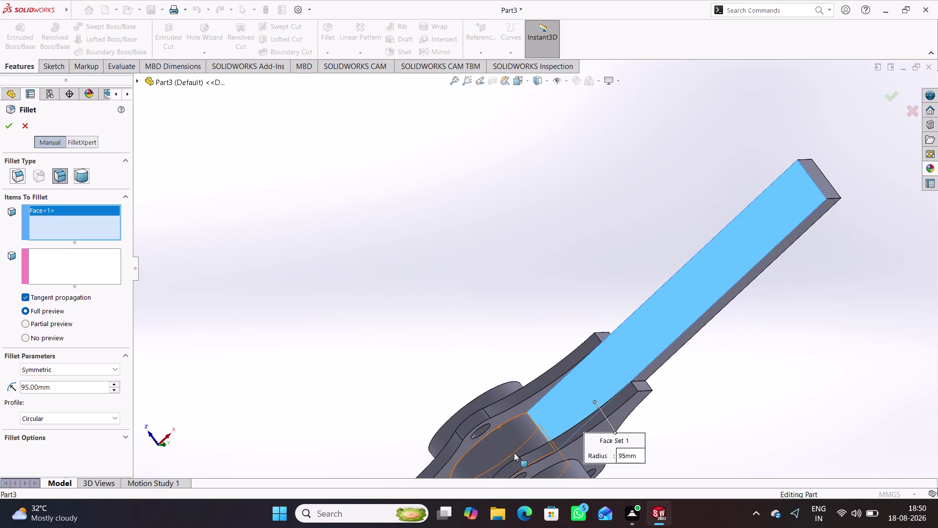
click(514, 453)
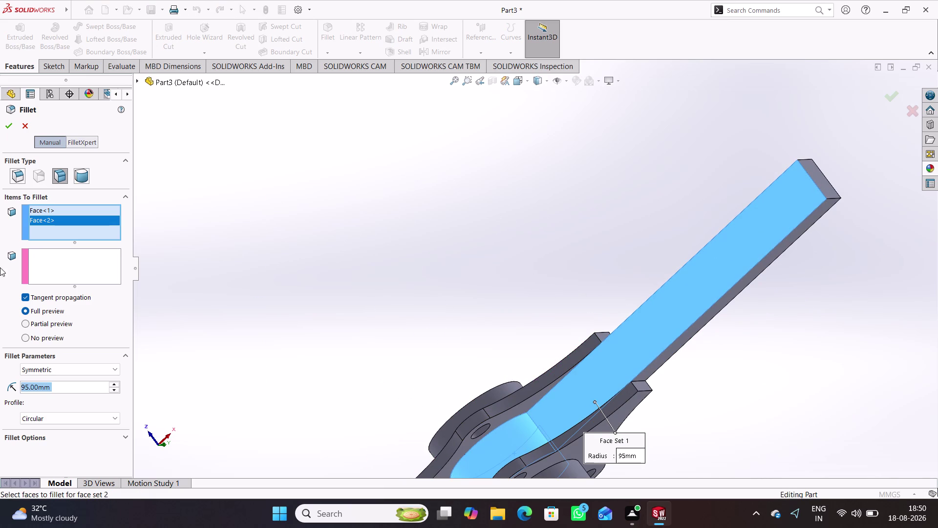
right_click(69, 228)
click(111, 236)
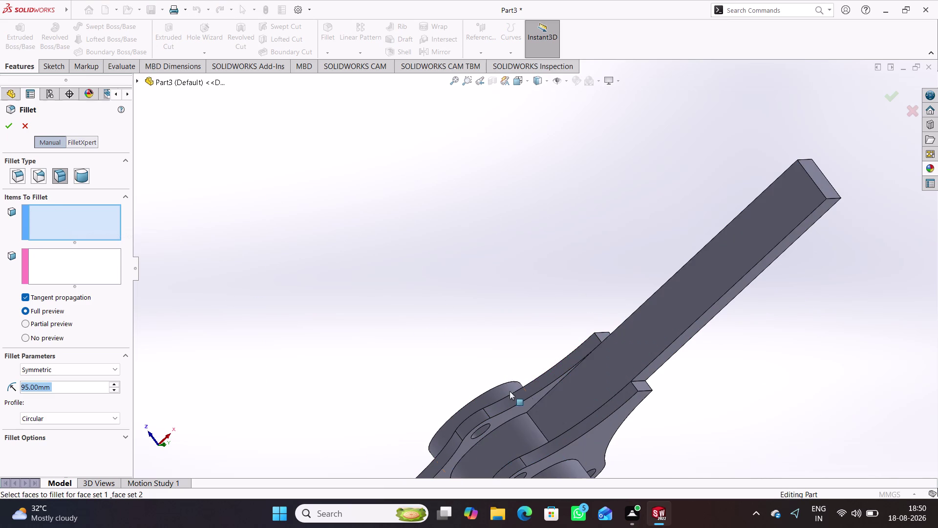
Re-pick the bar top face and hub arm face as separate sets and apply the 95 mm fillet.
click(589, 396)
click(105, 268)
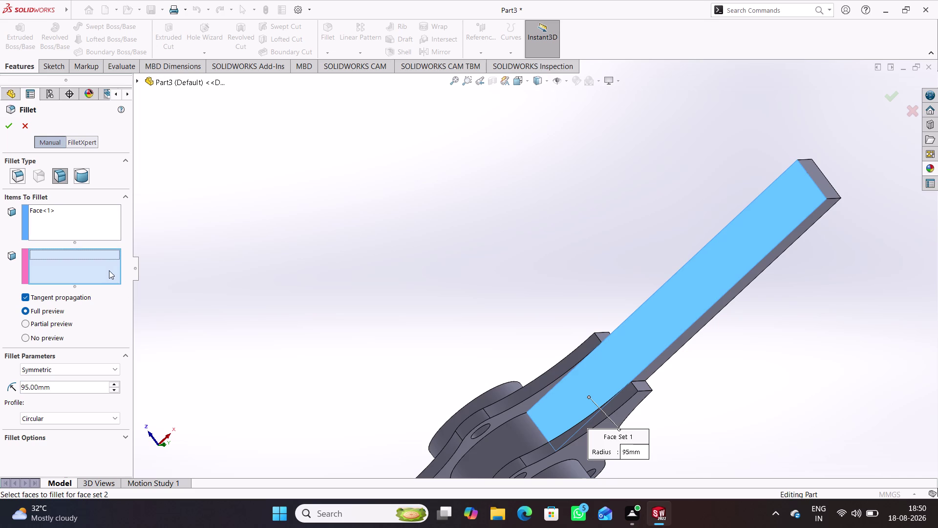
click(496, 463)
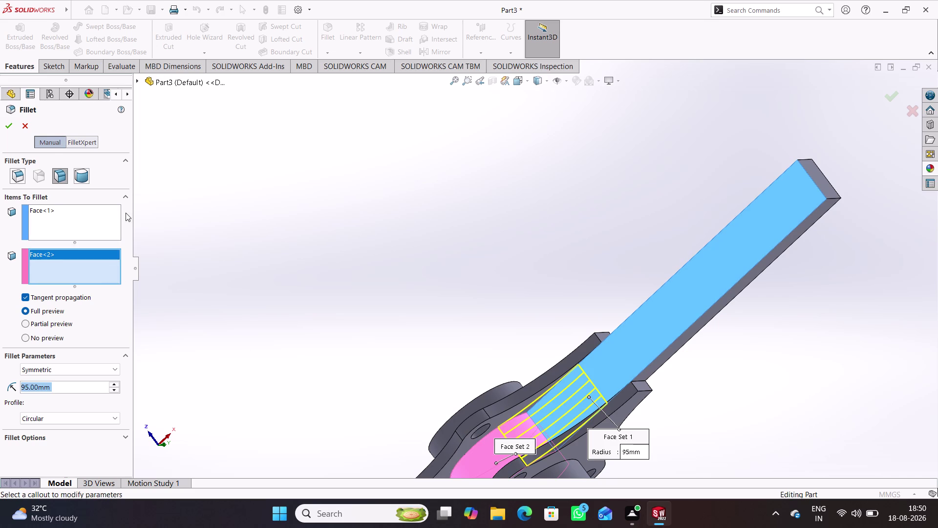
click(12, 131)
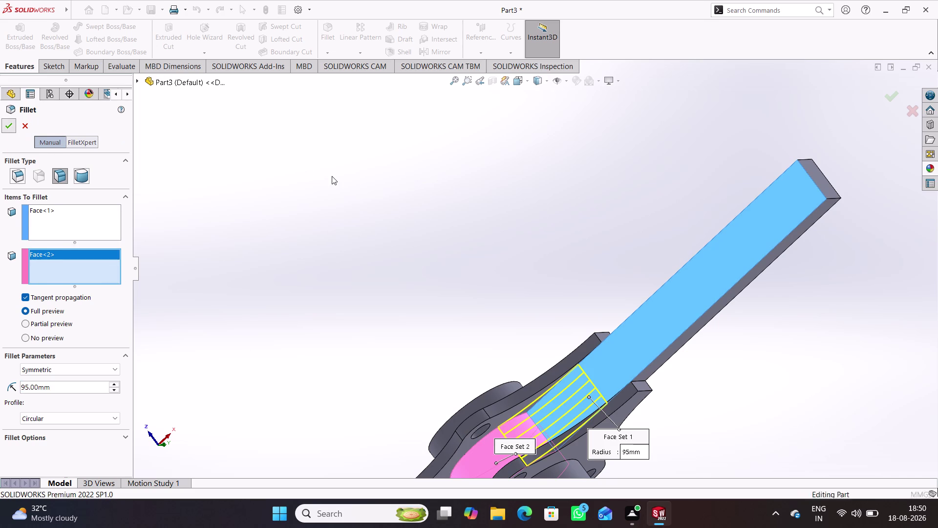
middle_drag(604, 300, 683, 511)
middle_drag(609, 169, 610, 185)
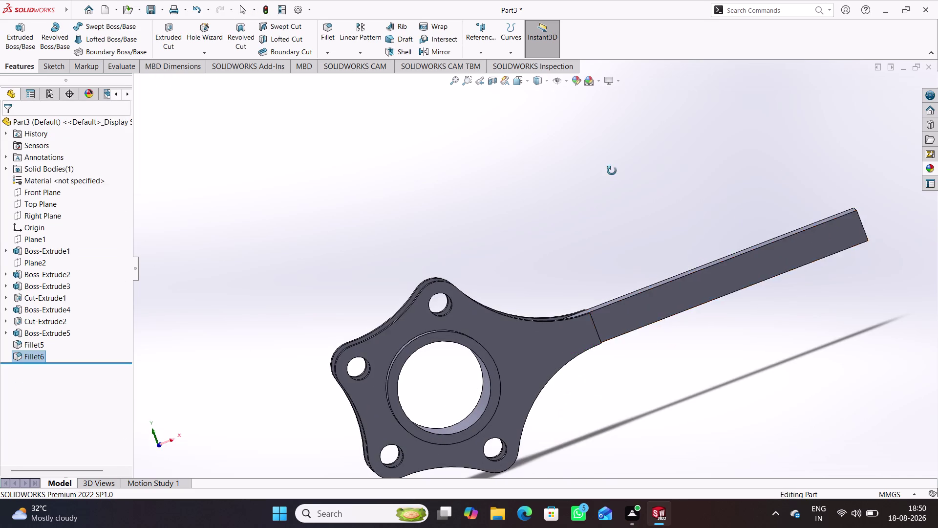
middle_drag(610, 185, 595, 323)
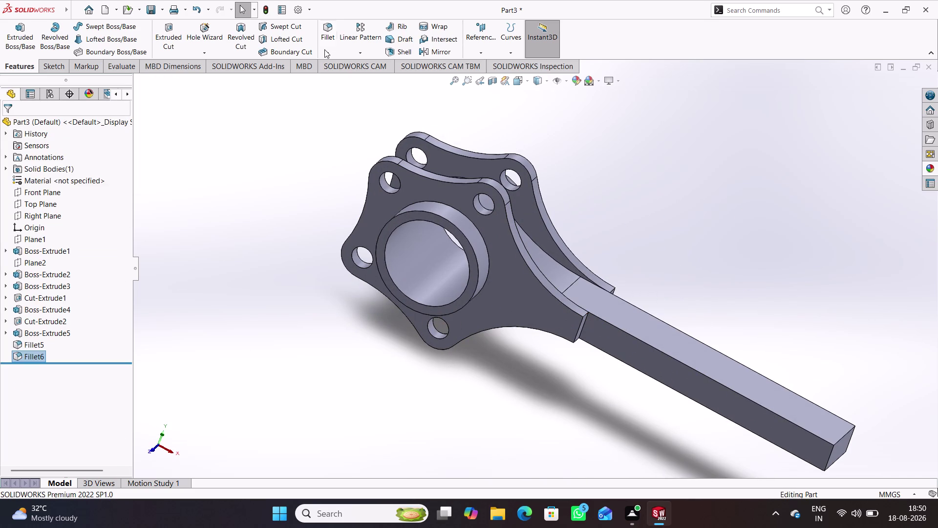
click(327, 36)
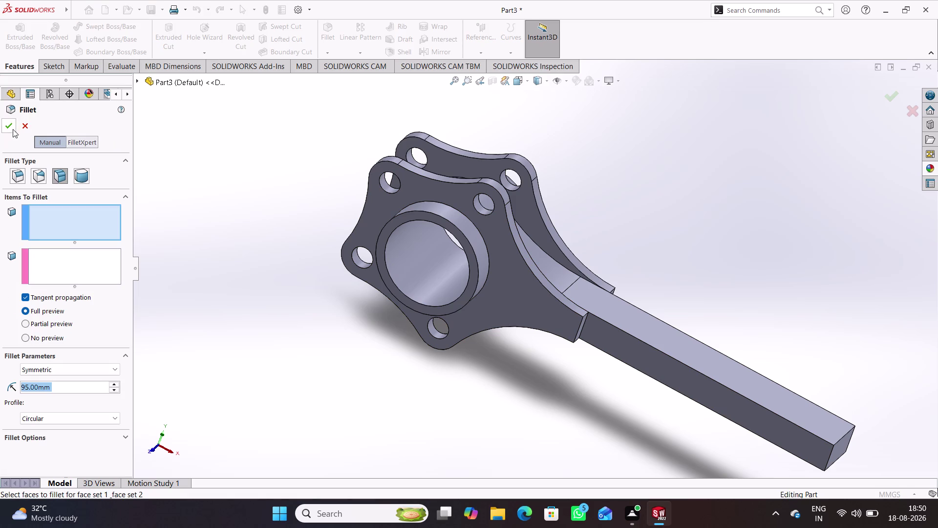
Fillet both edges where the bar meets the hub with a constant 78 mm radius.
click(17, 180)
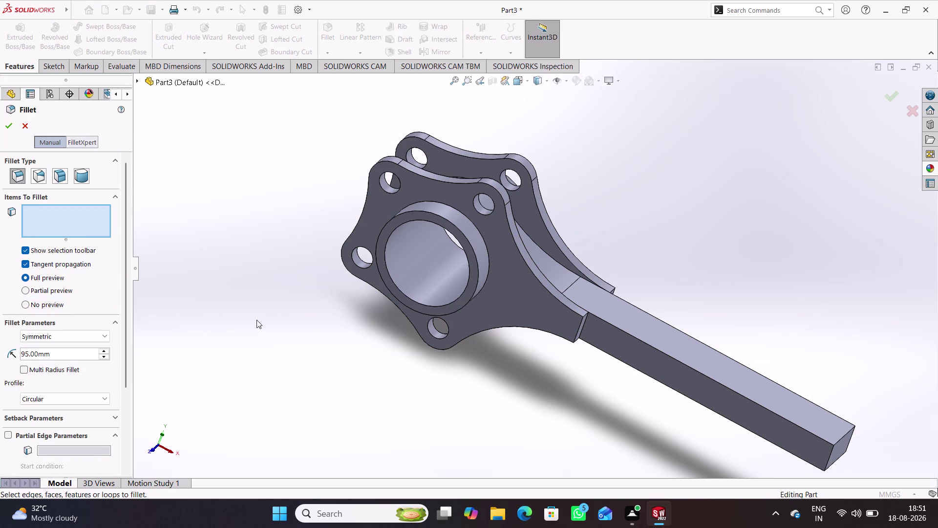
middle_drag(500, 393, 457, 356)
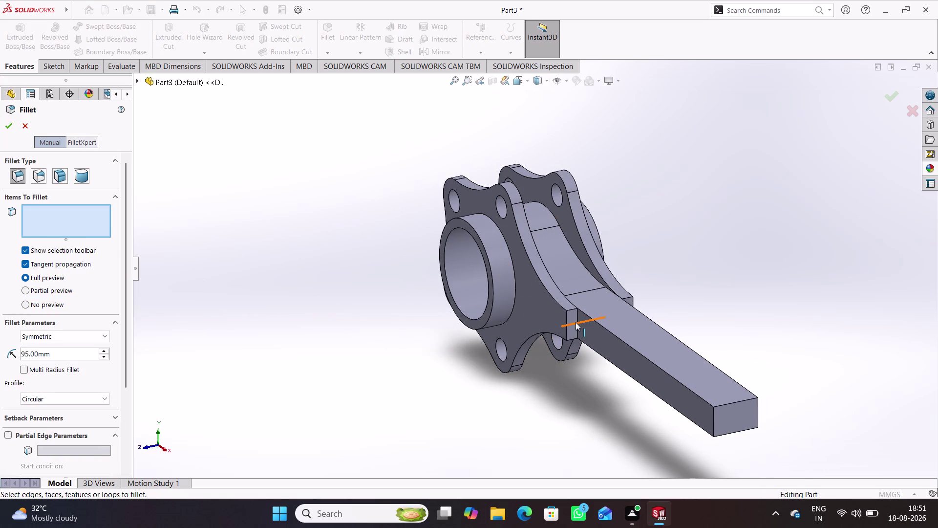
click(579, 321)
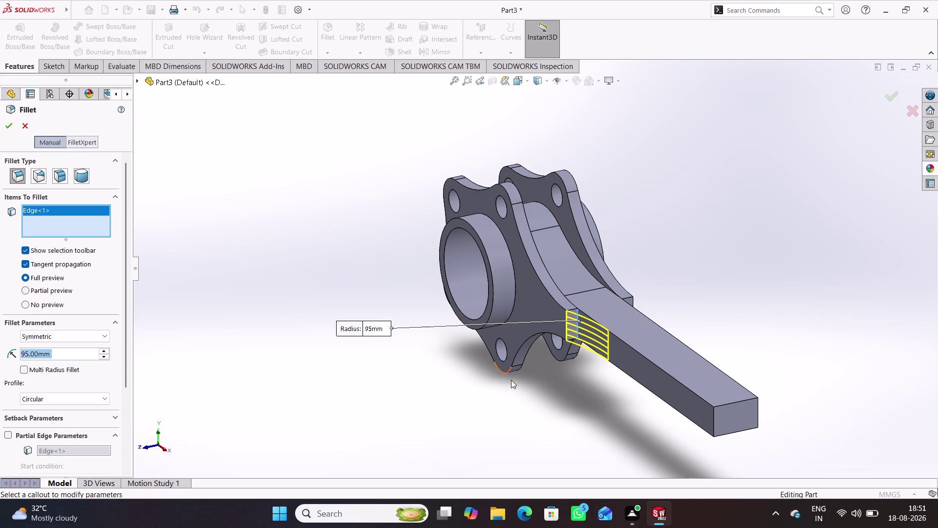
middle_drag(737, 315, 687, 312)
click(739, 321)
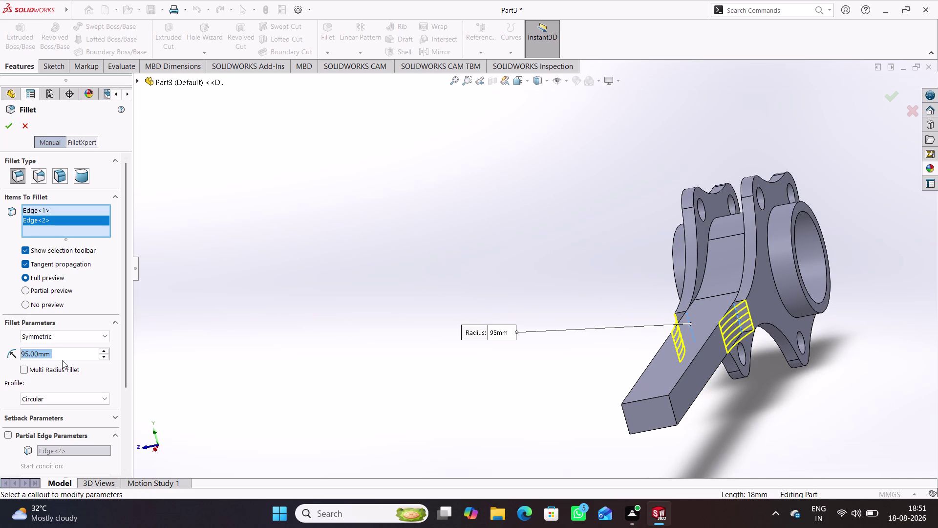
text(78)
key(Return)
key(Return)
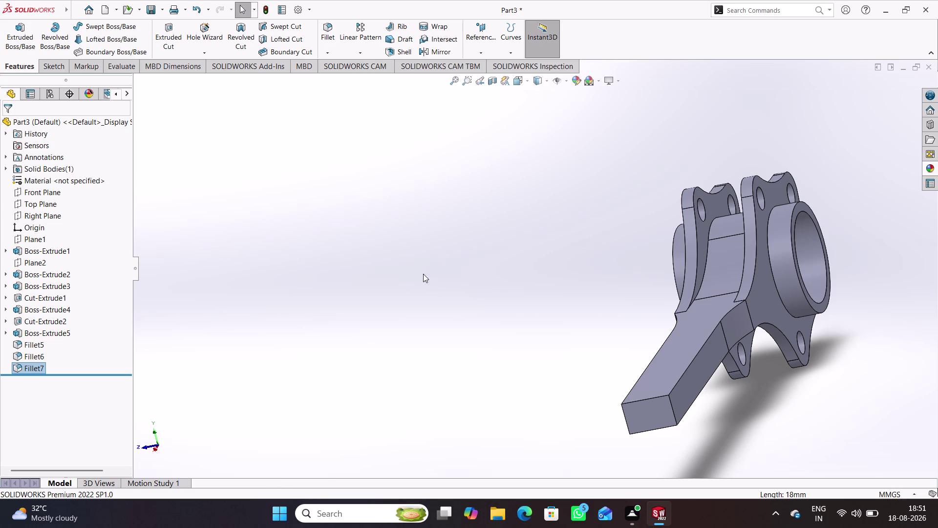
right_click(80, 179)
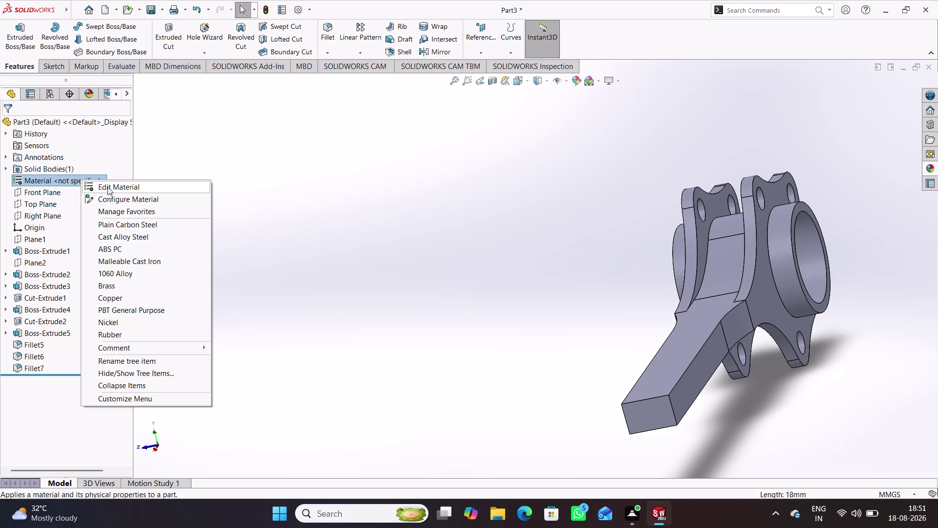
Assign Ti-6Al-4V (solution treated and aged) from Titanium Alloys as the part material.
click(107, 187)
scroll(down, 3)
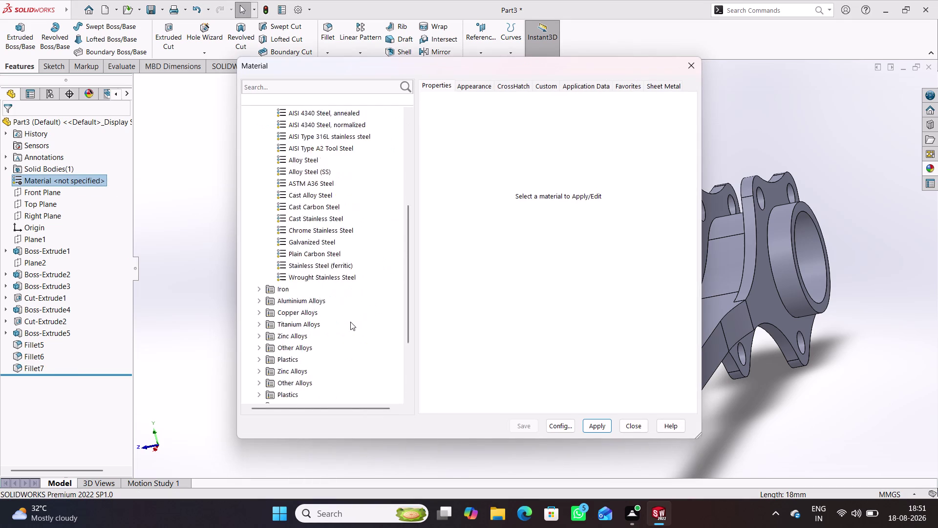
scroll(down, 3)
click(306, 251)
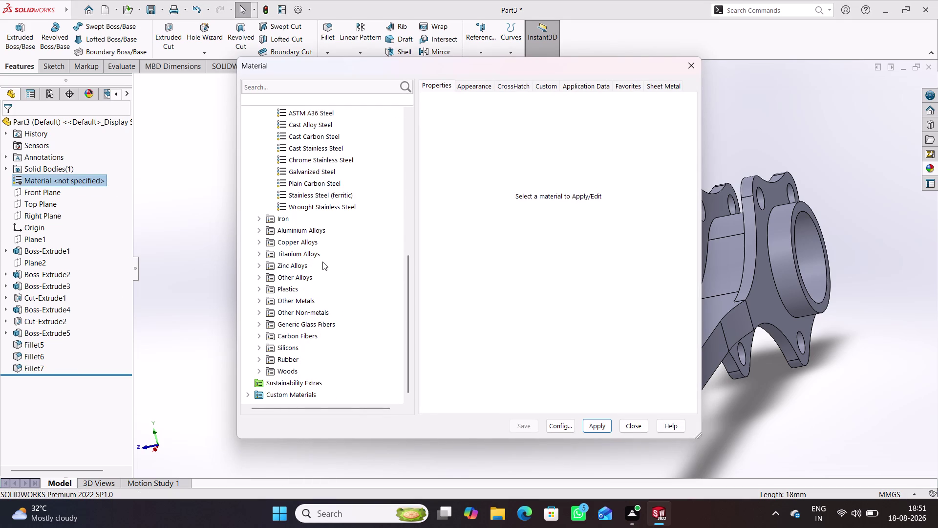
double_click(317, 253)
click(331, 312)
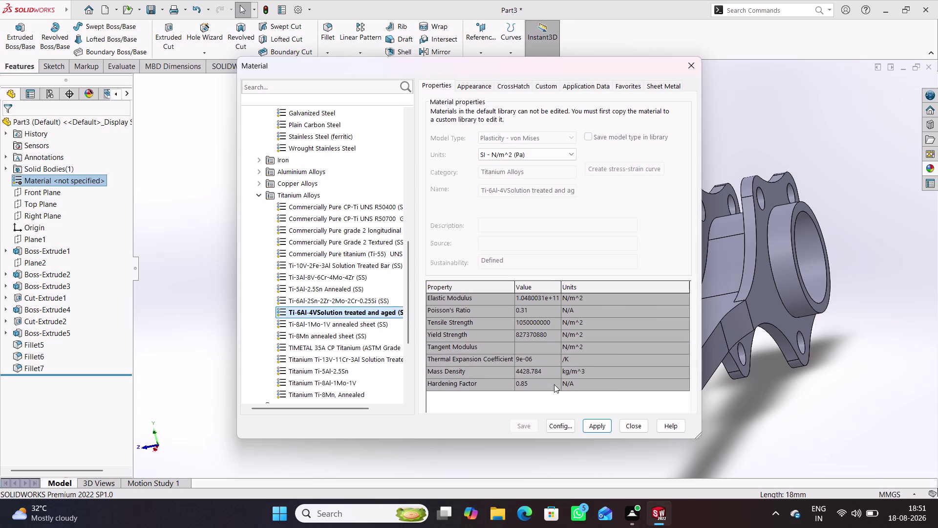
click(603, 426)
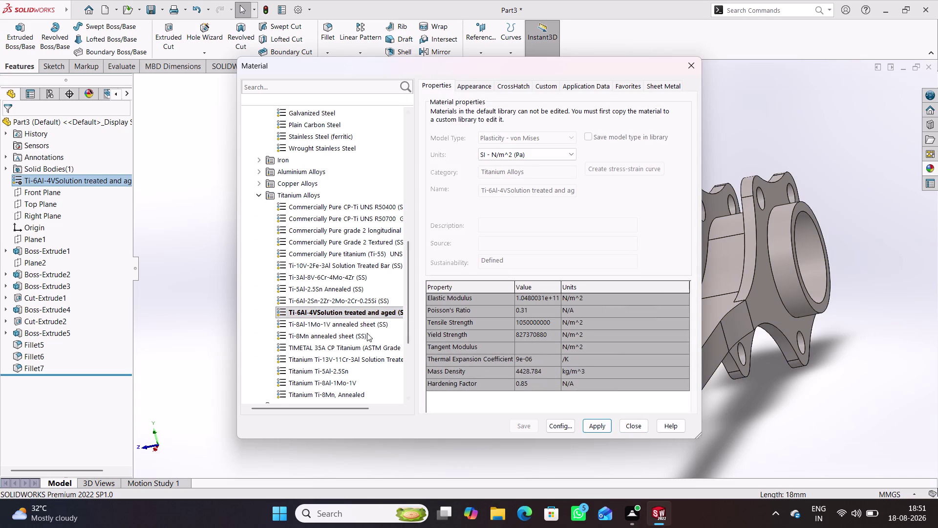
click(625, 428)
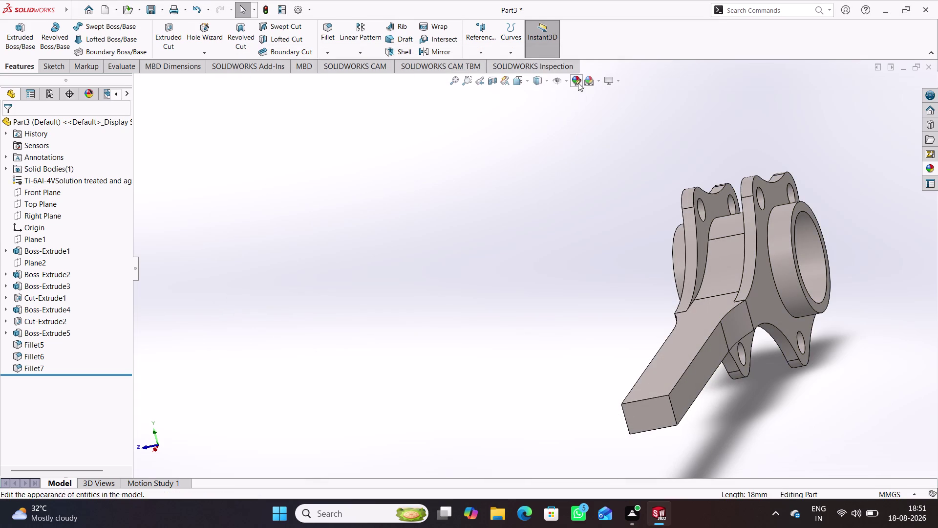
Apply a burnished magnesium appearance to the part after first trying burnished titanium.
click(578, 82)
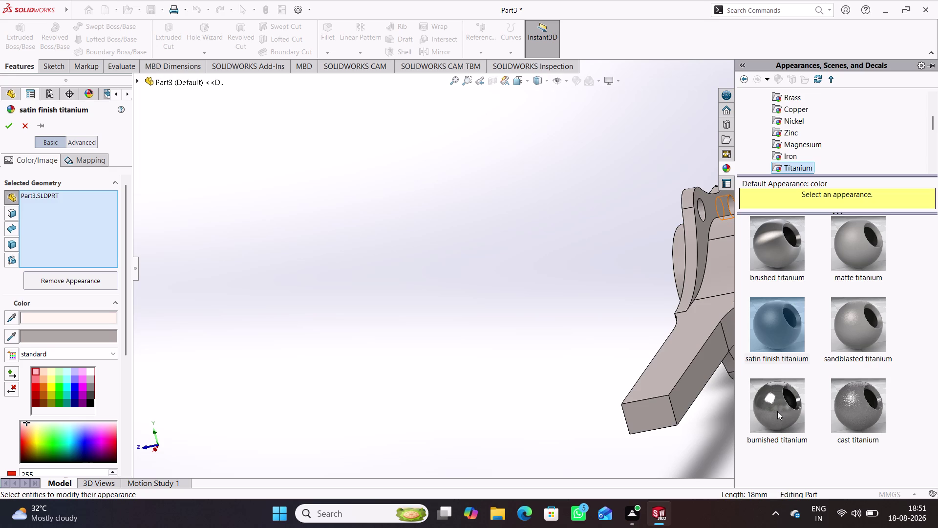
drag(777, 411, 706, 317)
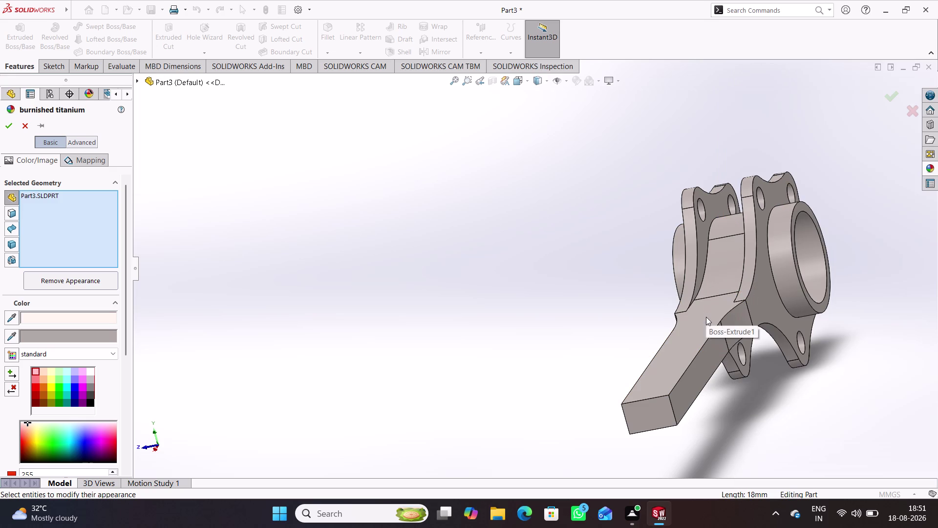
click(8, 126)
click(581, 81)
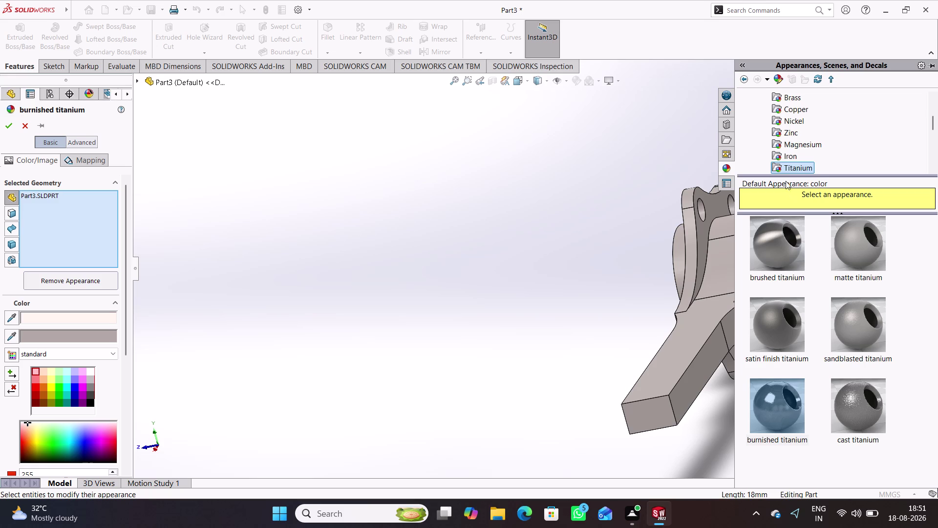
click(804, 147)
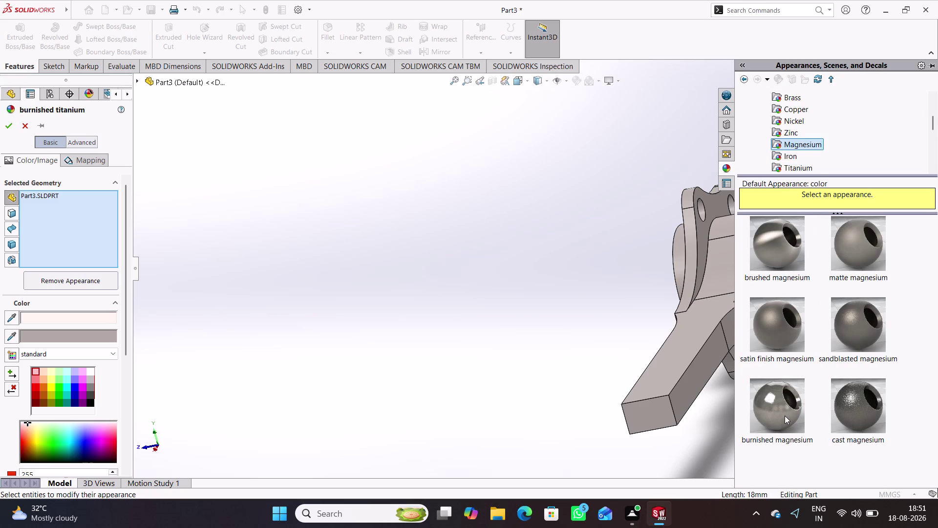
drag(785, 415, 733, 338)
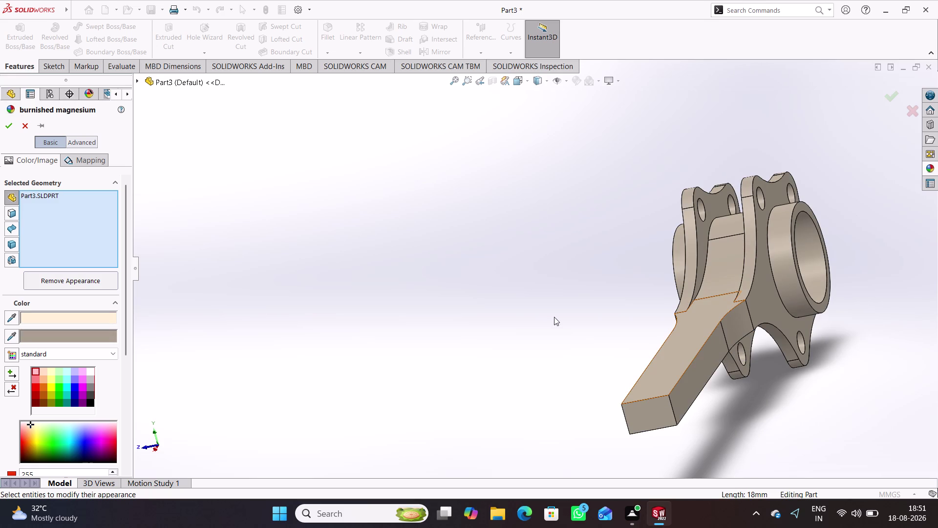
click(10, 127)
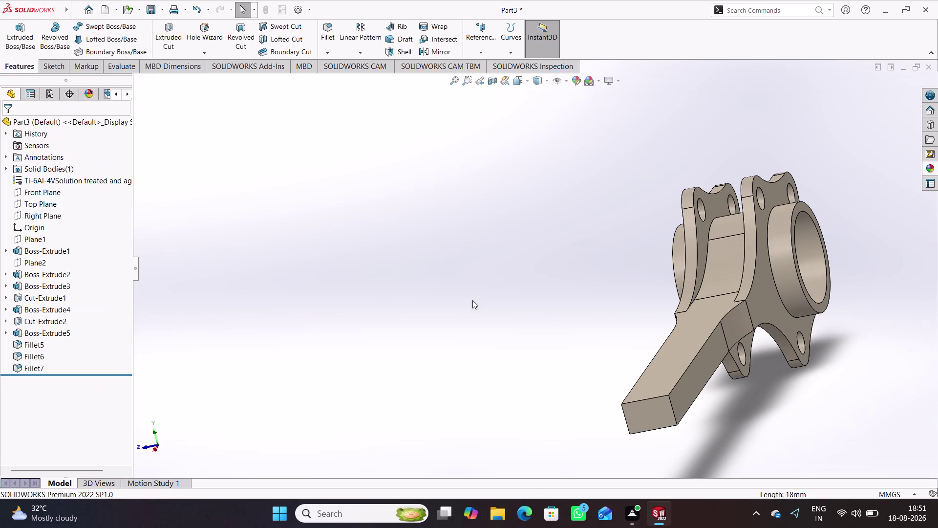
middle_drag(472, 300, 636, 366)
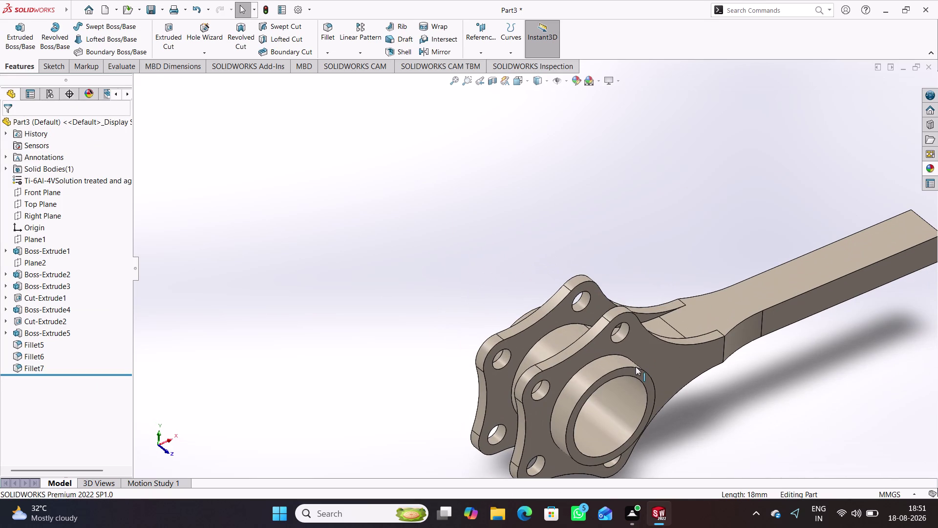
Switch to the isometric view and begin a new sketch on the Front Plane.
key(ctrl+7)
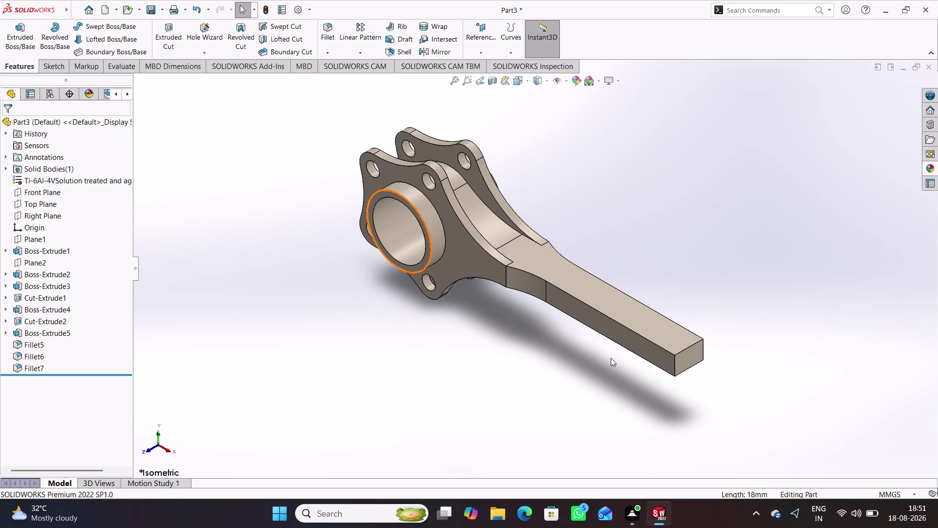
click(513, 398)
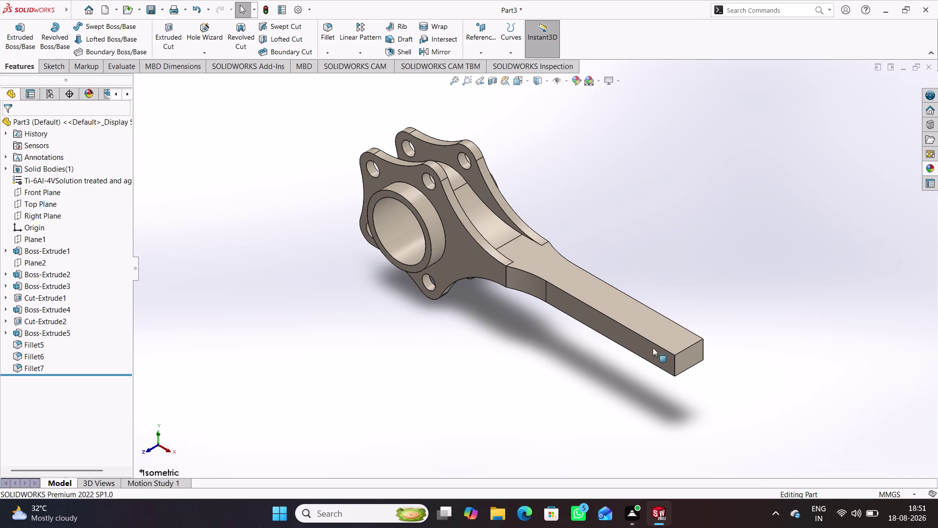
click(46, 193)
click(57, 183)
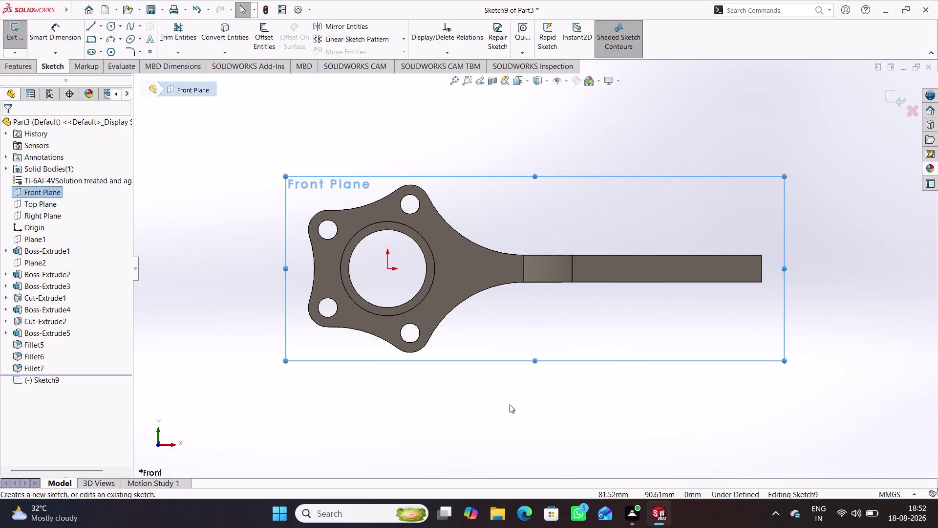
Draw a circle centred on the bar end, dimension it 35 mm diameter, and exit Sketch9.
click(509, 404)
click(110, 24)
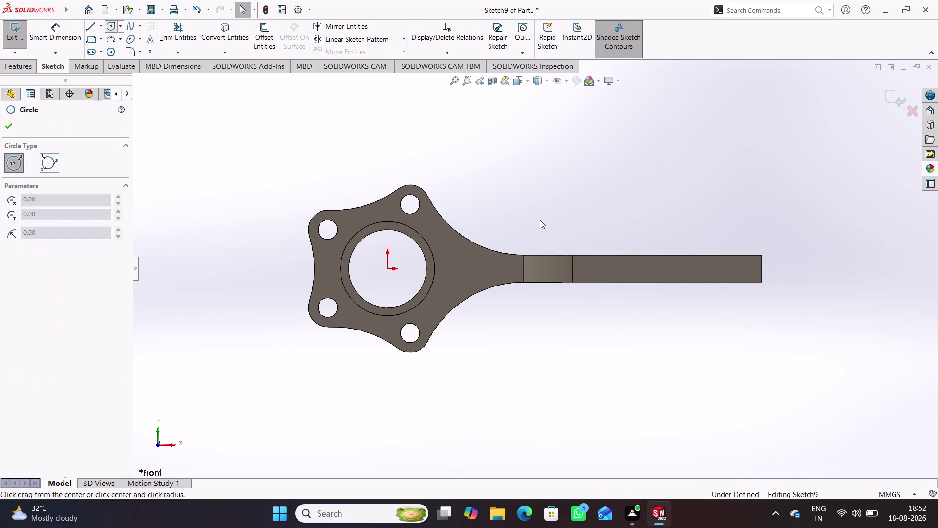
click(762, 268)
click(782, 283)
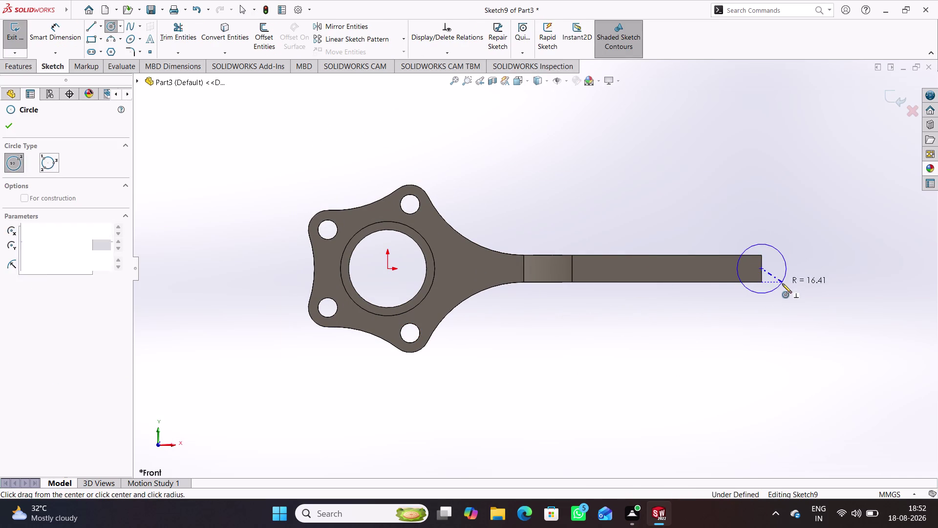
right_drag(797, 350, 791, 201)
click(784, 257)
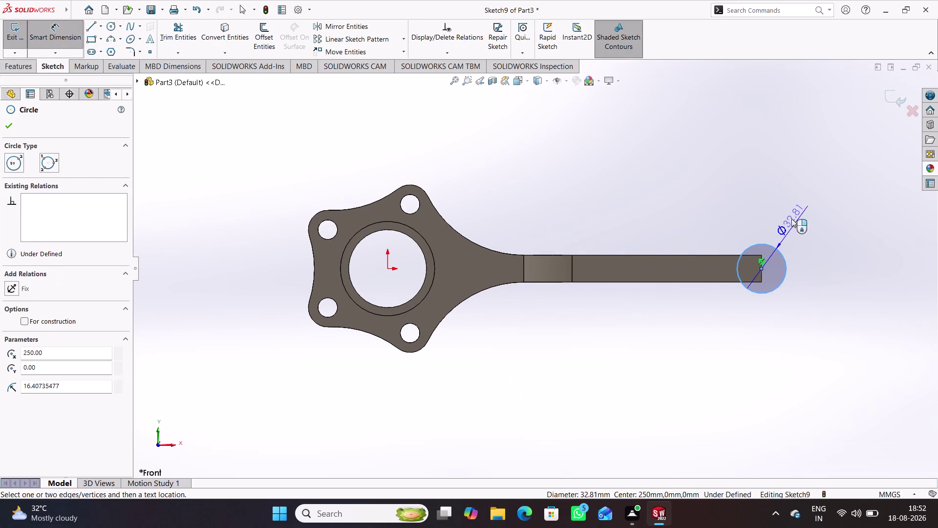
click(780, 215)
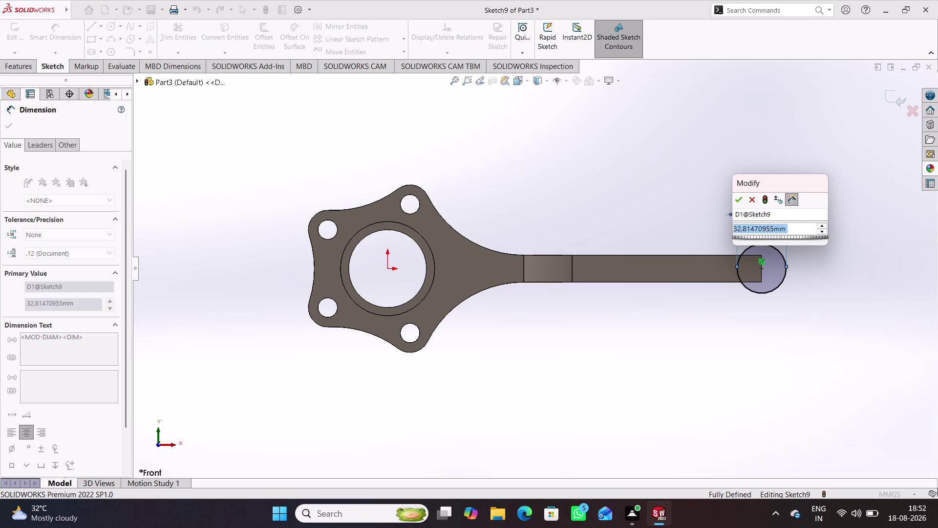
text(35)
key(Return)
click(804, 158)
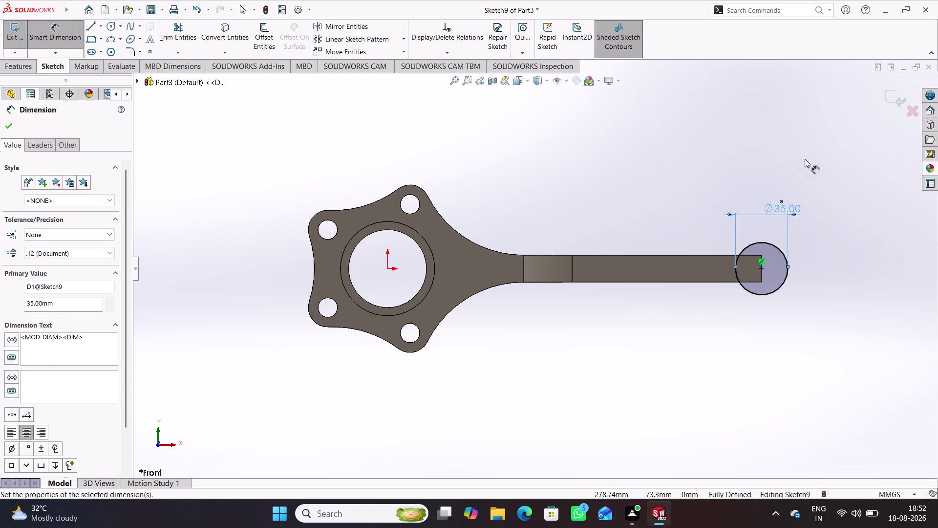
click(892, 94)
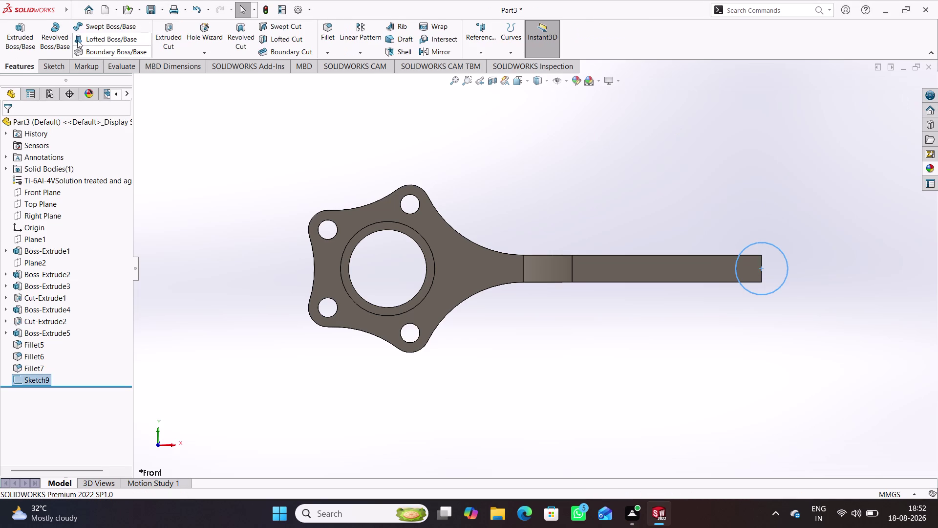
Extrude the circle sketch into a 42 mm cylindrical boss at the bar end.
click(23, 34)
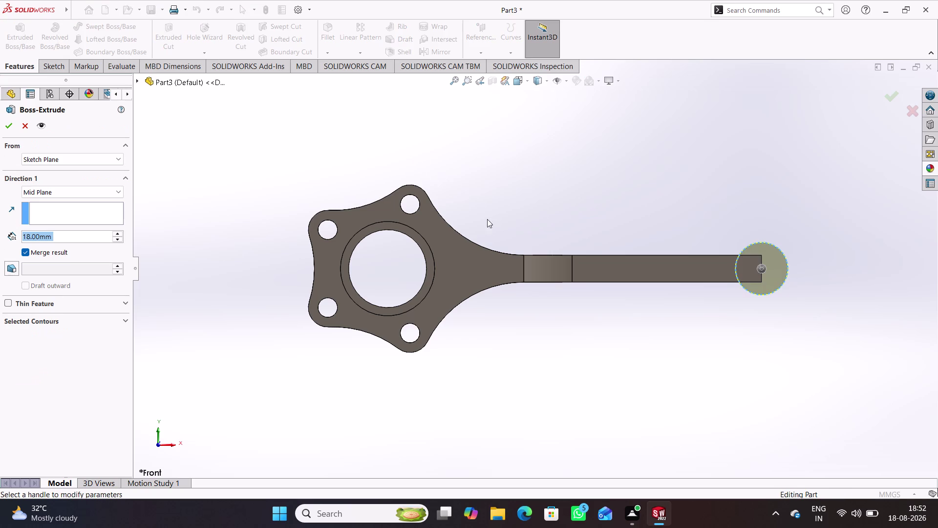
text(4)
text(2)
key(Return)
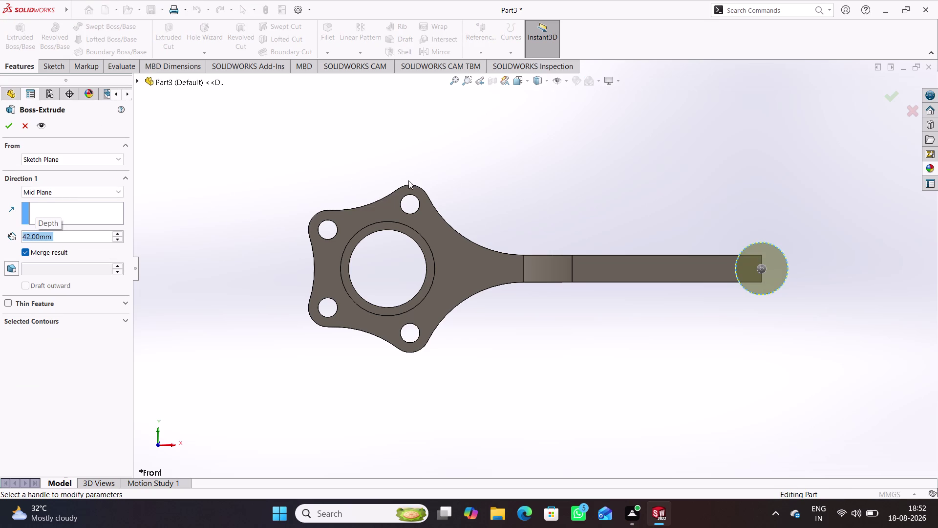
click(415, 180)
click(891, 95)
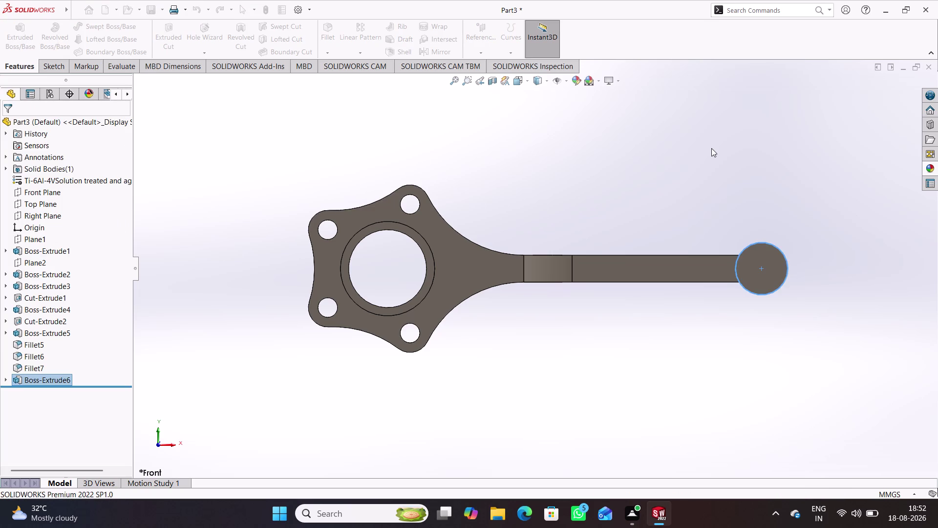
Orbit to view the new boss and start a sketch on the Front Plane.
middle_drag(711, 148, 701, 214)
click(706, 190)
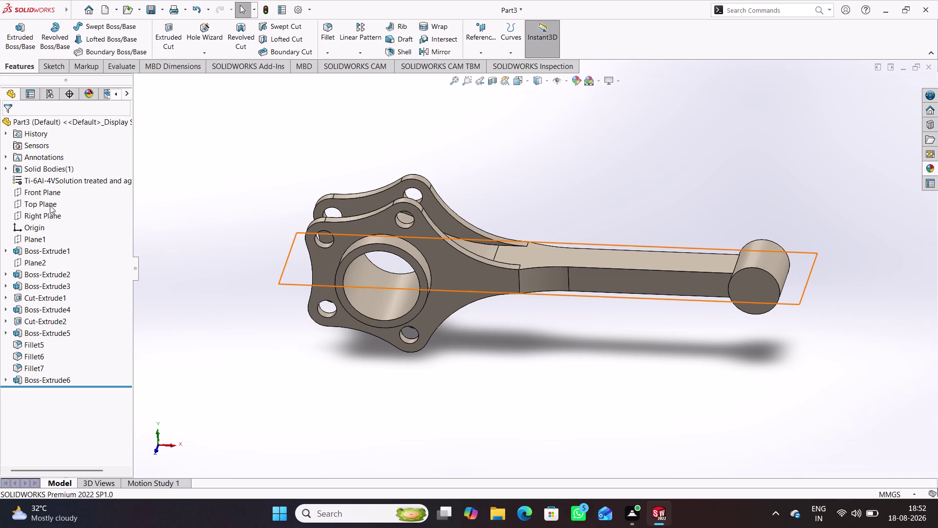
click(52, 192)
click(59, 184)
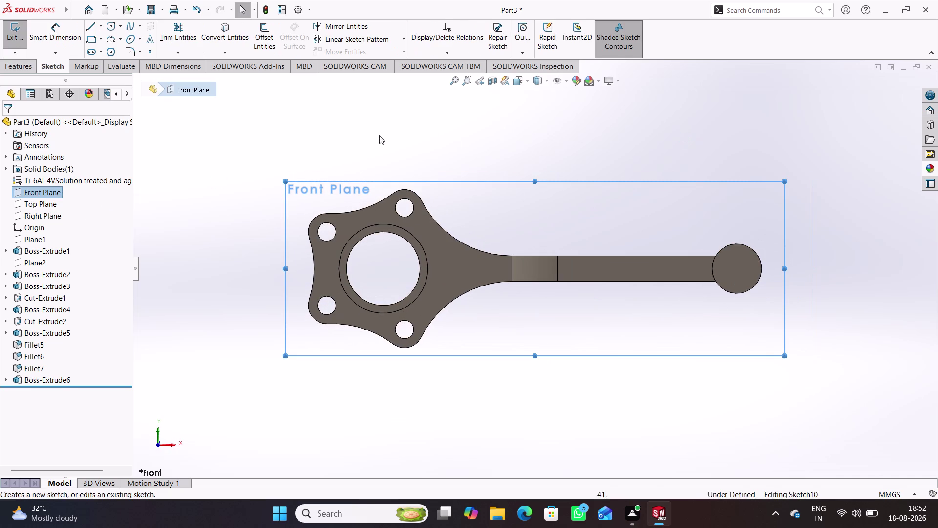
Draw a circle centred on the eye boss at the bar's end.
click(106, 25)
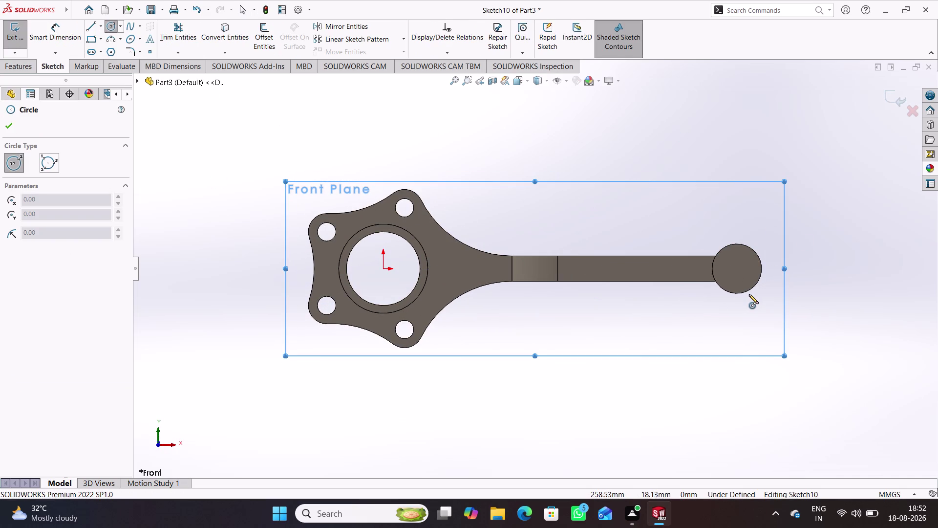
scroll(down, 3)
scroll(down, 3)
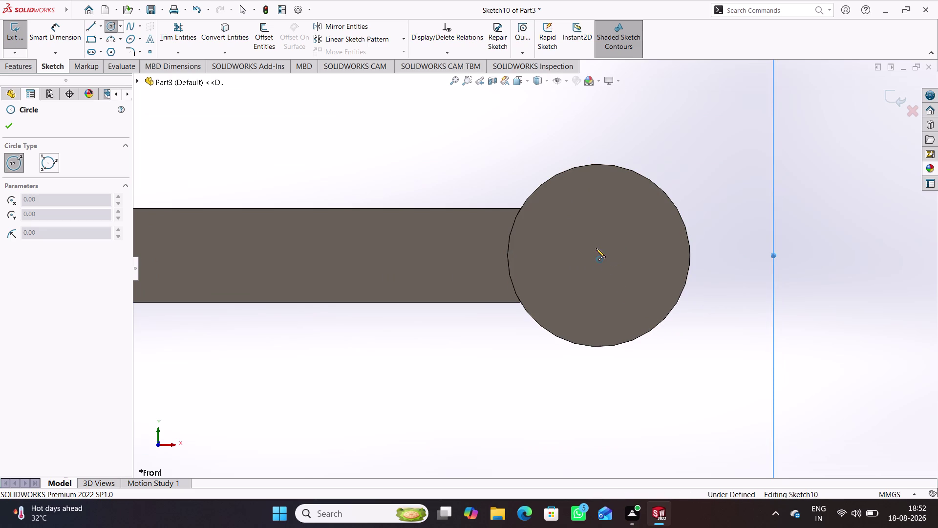
click(598, 258)
click(615, 292)
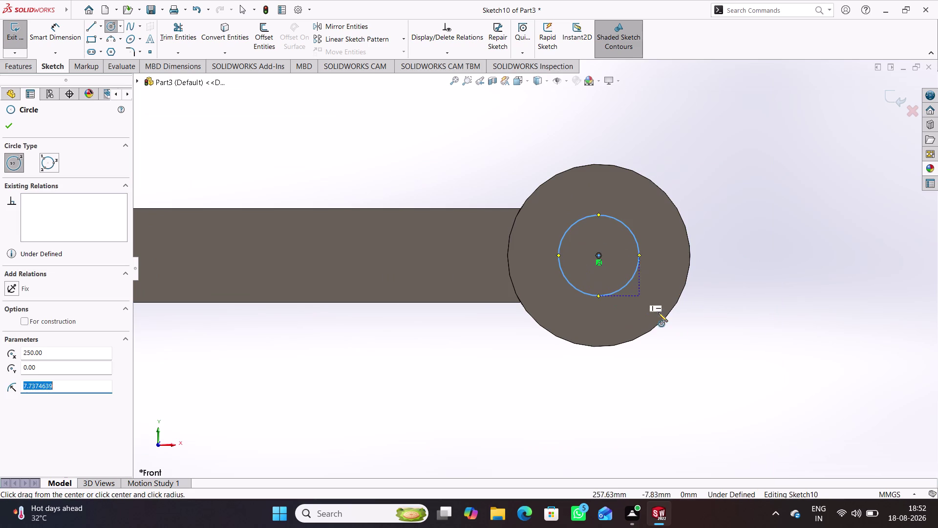
right_drag(693, 354, 717, 285)
Dimension the circle to 24 mm diameter and exit Sketch10.
click(637, 240)
click(687, 172)
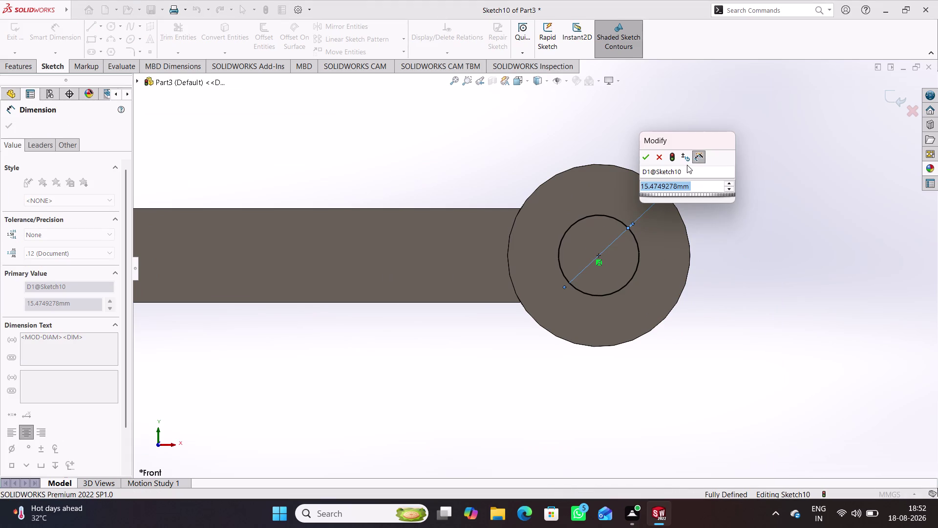
text(2)
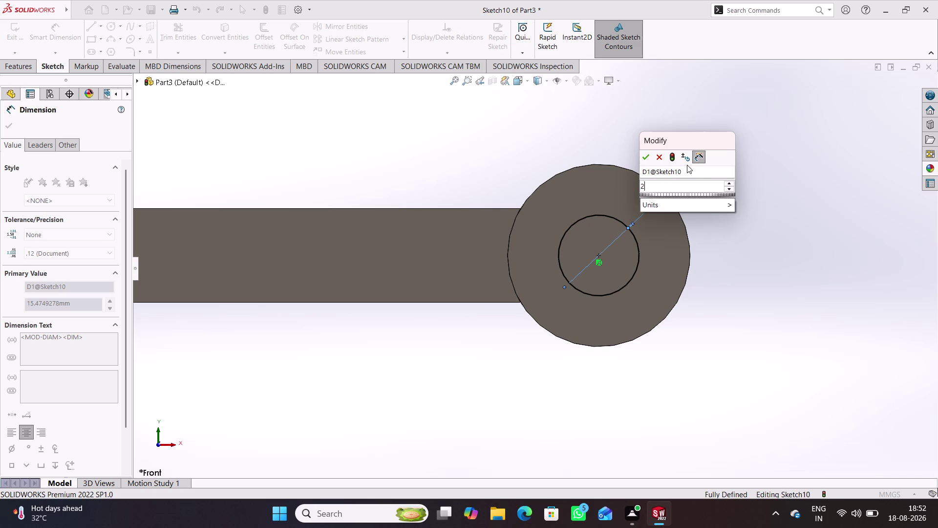
text(4)
key(Return)
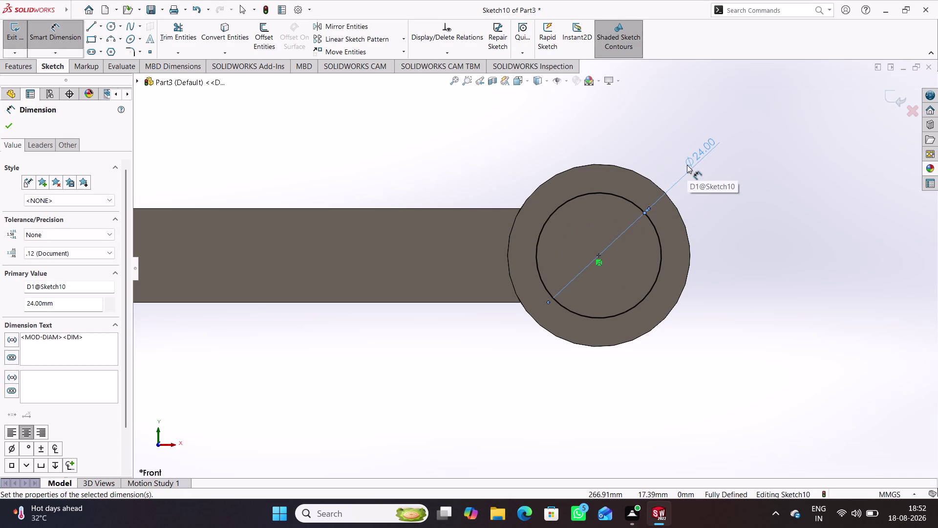
click(786, 209)
click(888, 98)
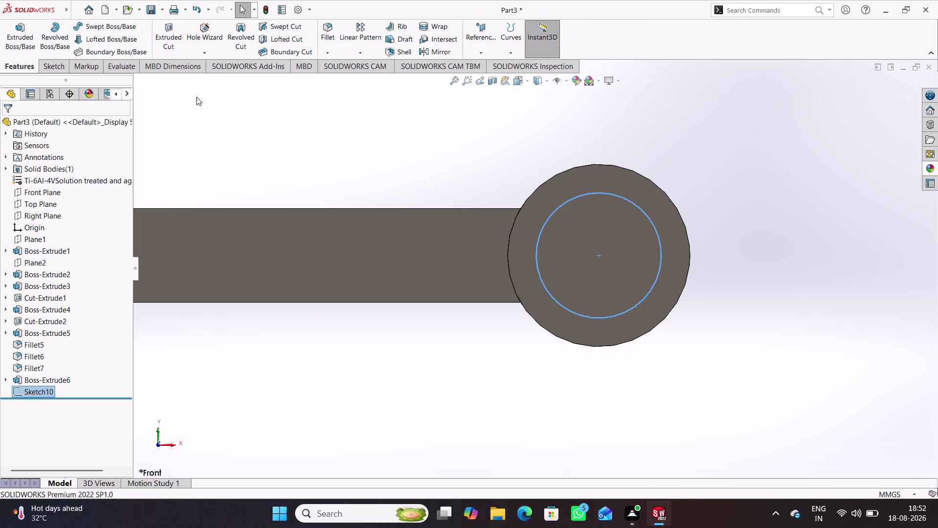
Extruded-cut the 24 mm circle mid-plane 42 mm through the eye boss.
click(175, 39)
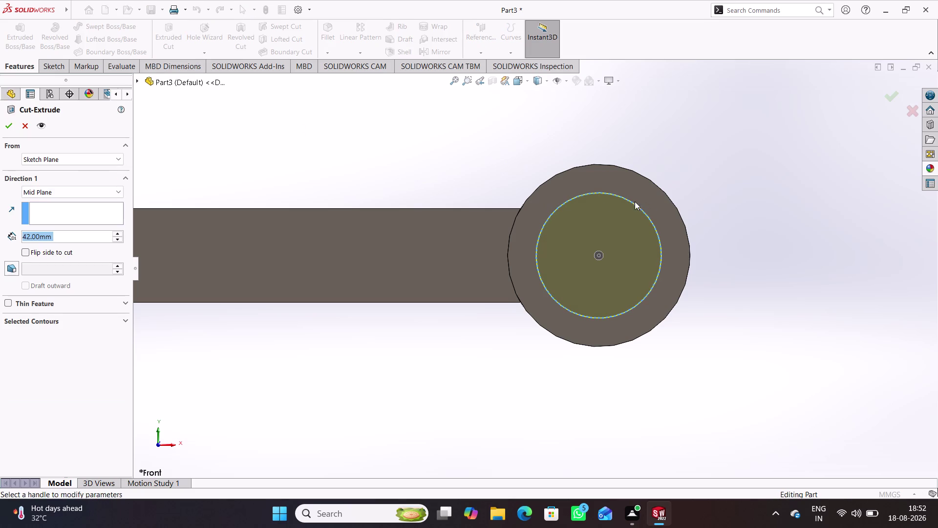
middle_drag(340, 143, 292, 185)
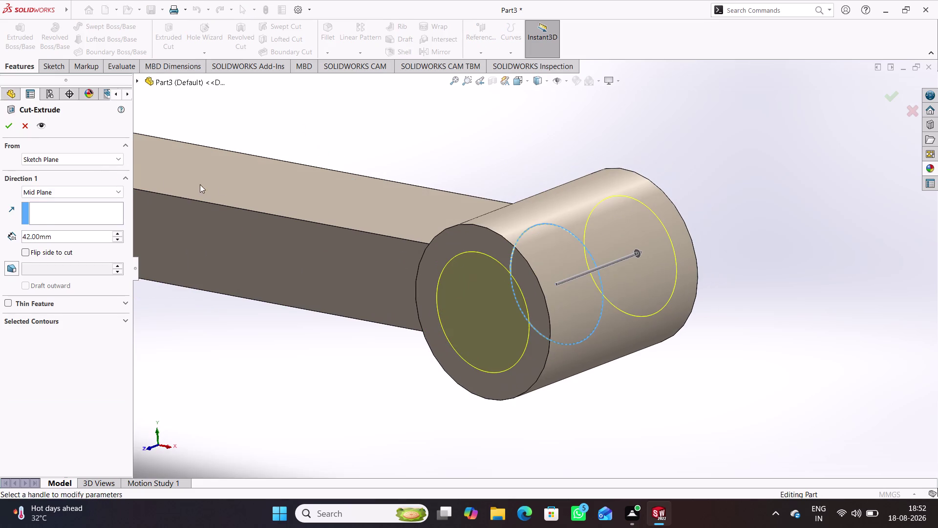
click(10, 127)
scroll(up, 3)
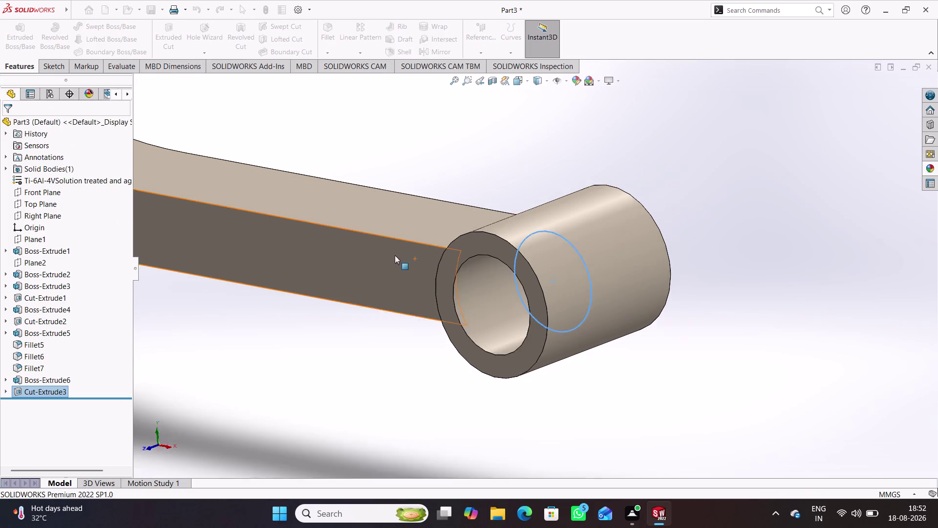
scroll(up, 3)
click(401, 352)
Orbit the model to inspect the hollow eye and the top of the bar.
middle_drag(419, 344, 470, 325)
scroll(up, 3)
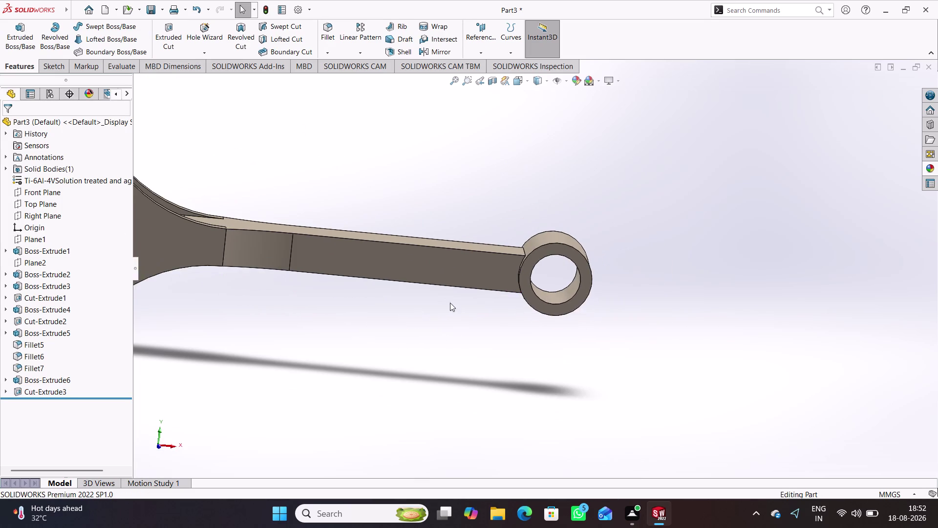
scroll(down, 3)
middle_drag(424, 179, 425, 180)
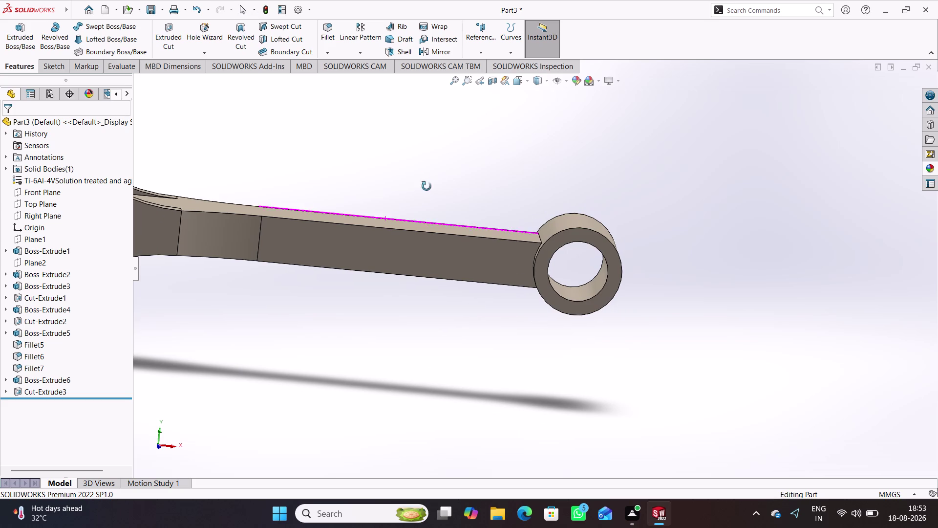
middle_drag(425, 180, 437, 215)
click(331, 38)
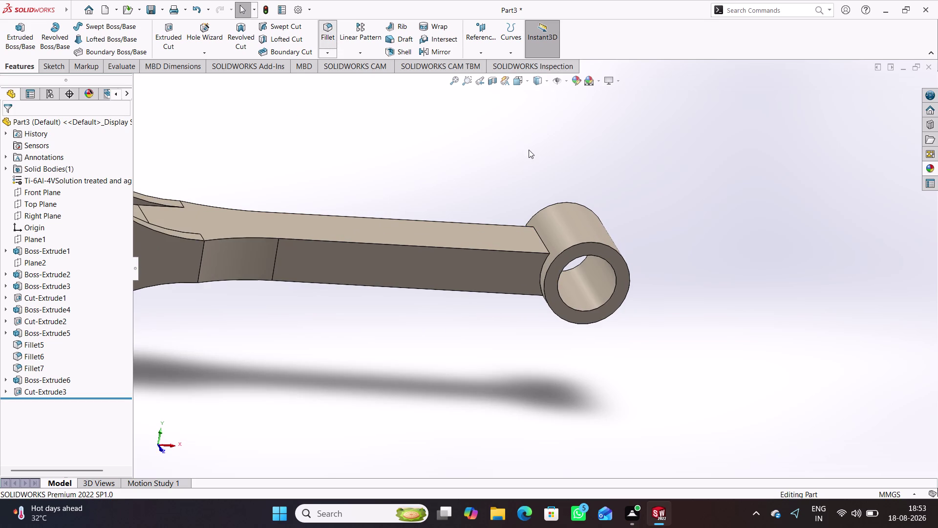
Select the first bar-to-eye edge for the fillet, removing a wrongly picked face.
middle_drag(530, 149, 548, 190)
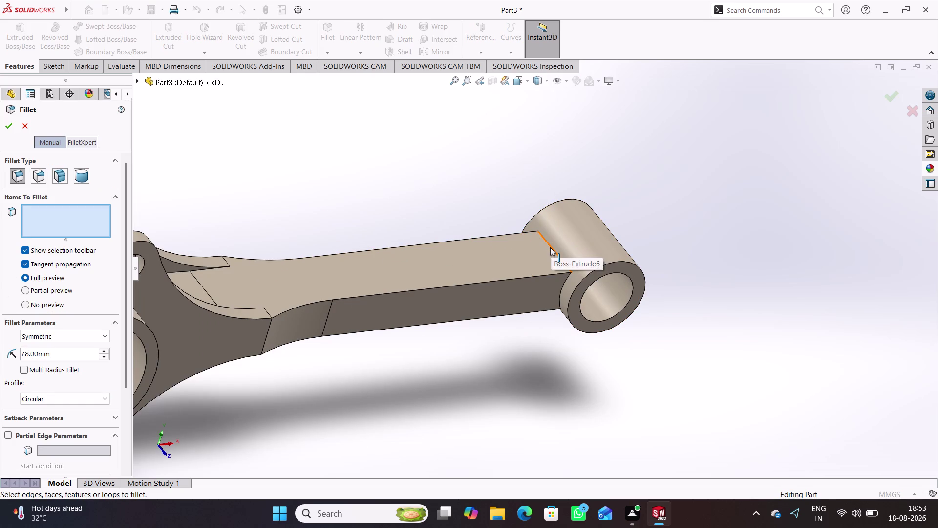
click(550, 247)
middle_drag(548, 370, 547, 157)
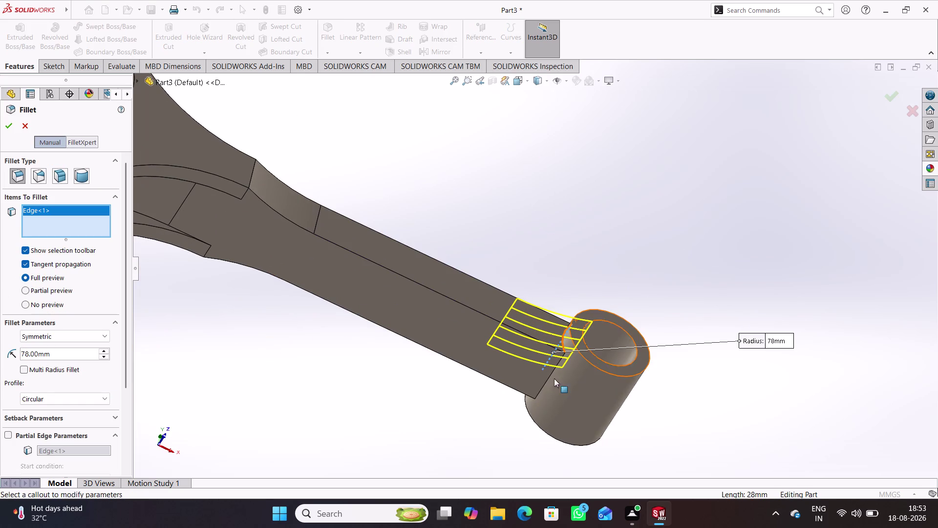
click(547, 377)
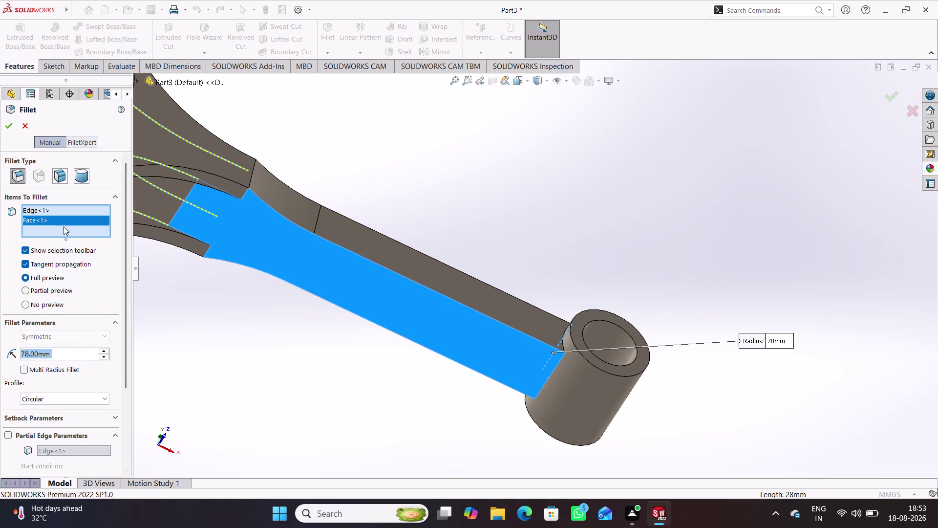
right_click(72, 218)
click(104, 237)
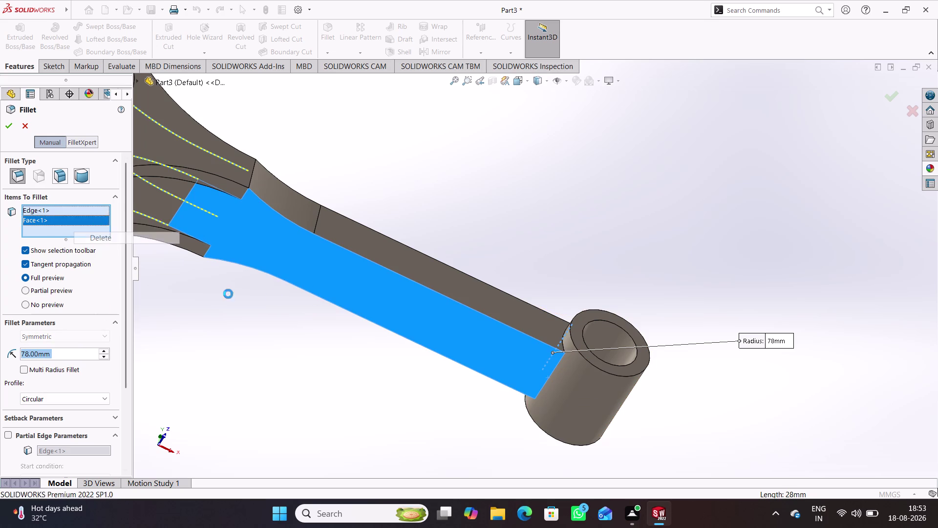
Add the second bar-to-eye edge and apply a 35 mm fillet radius.
click(549, 374)
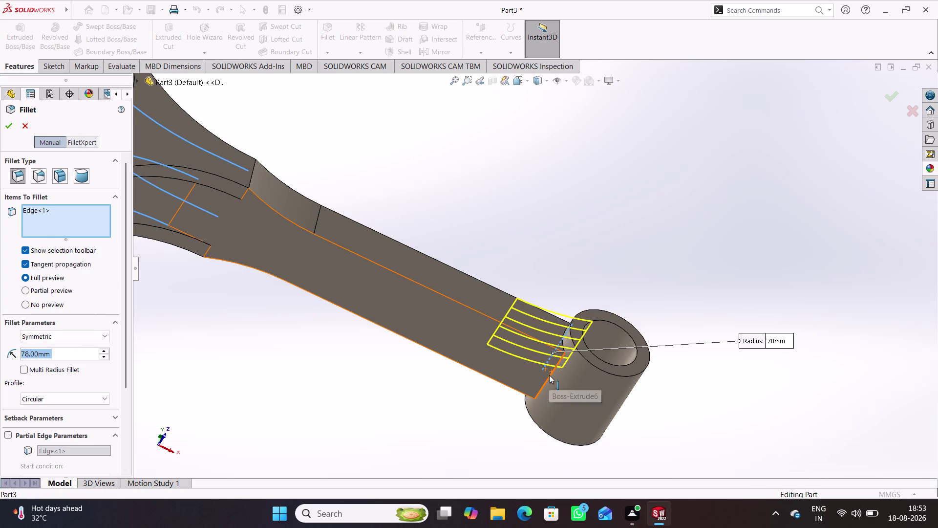
middle_drag(524, 228, 519, 252)
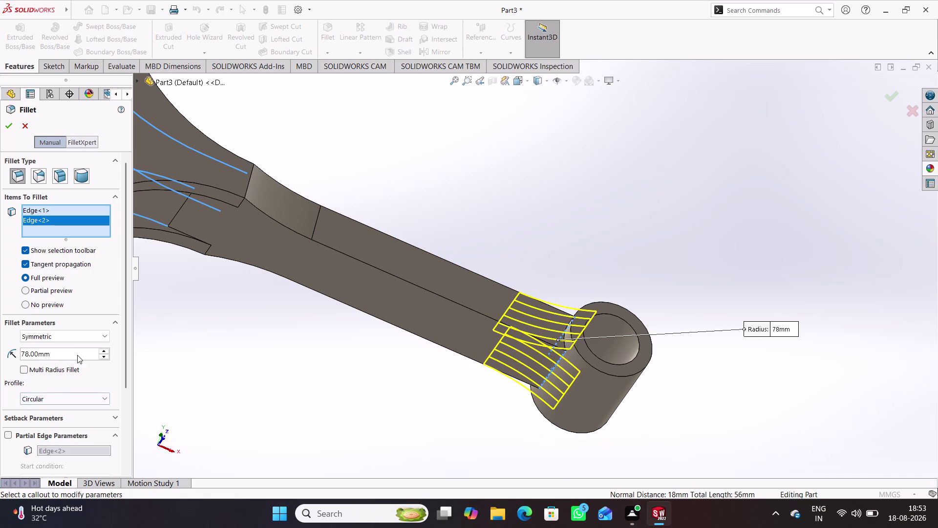
drag(77, 355, 27, 342)
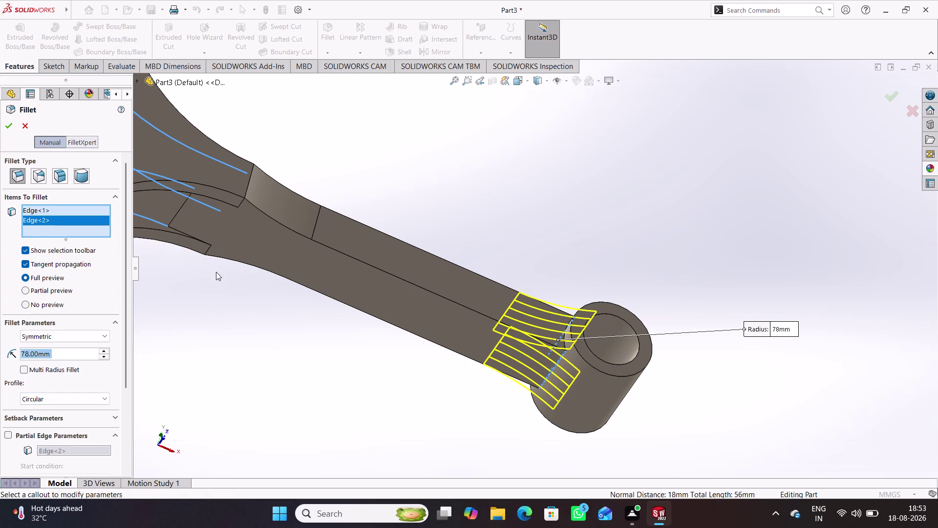
text(35)
key(Return)
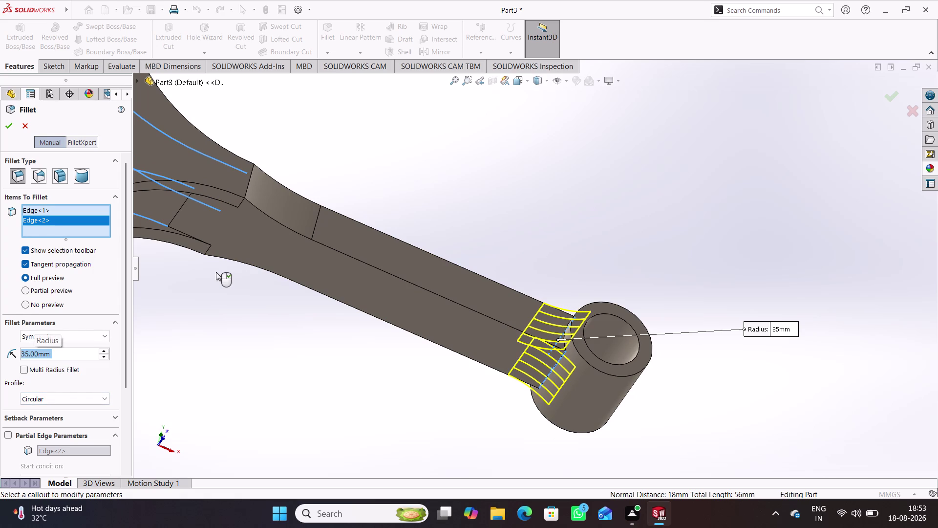
key(Return)
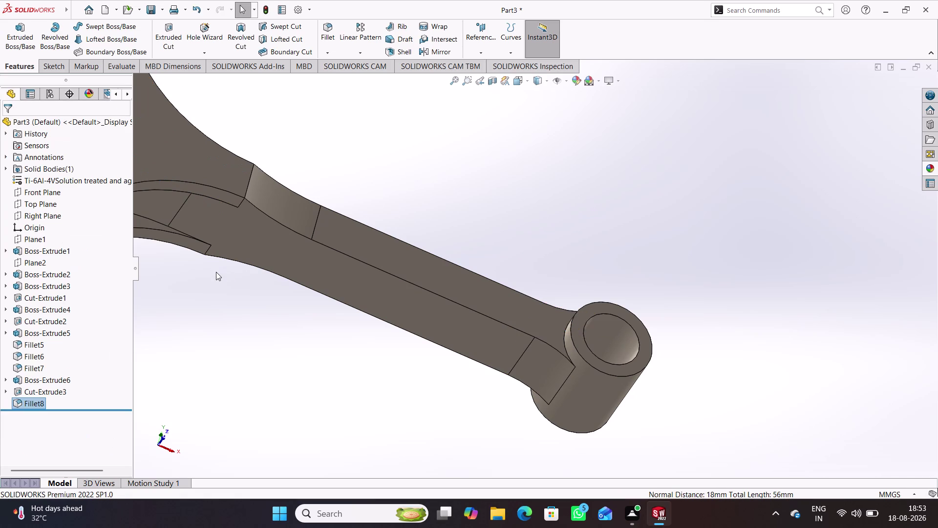